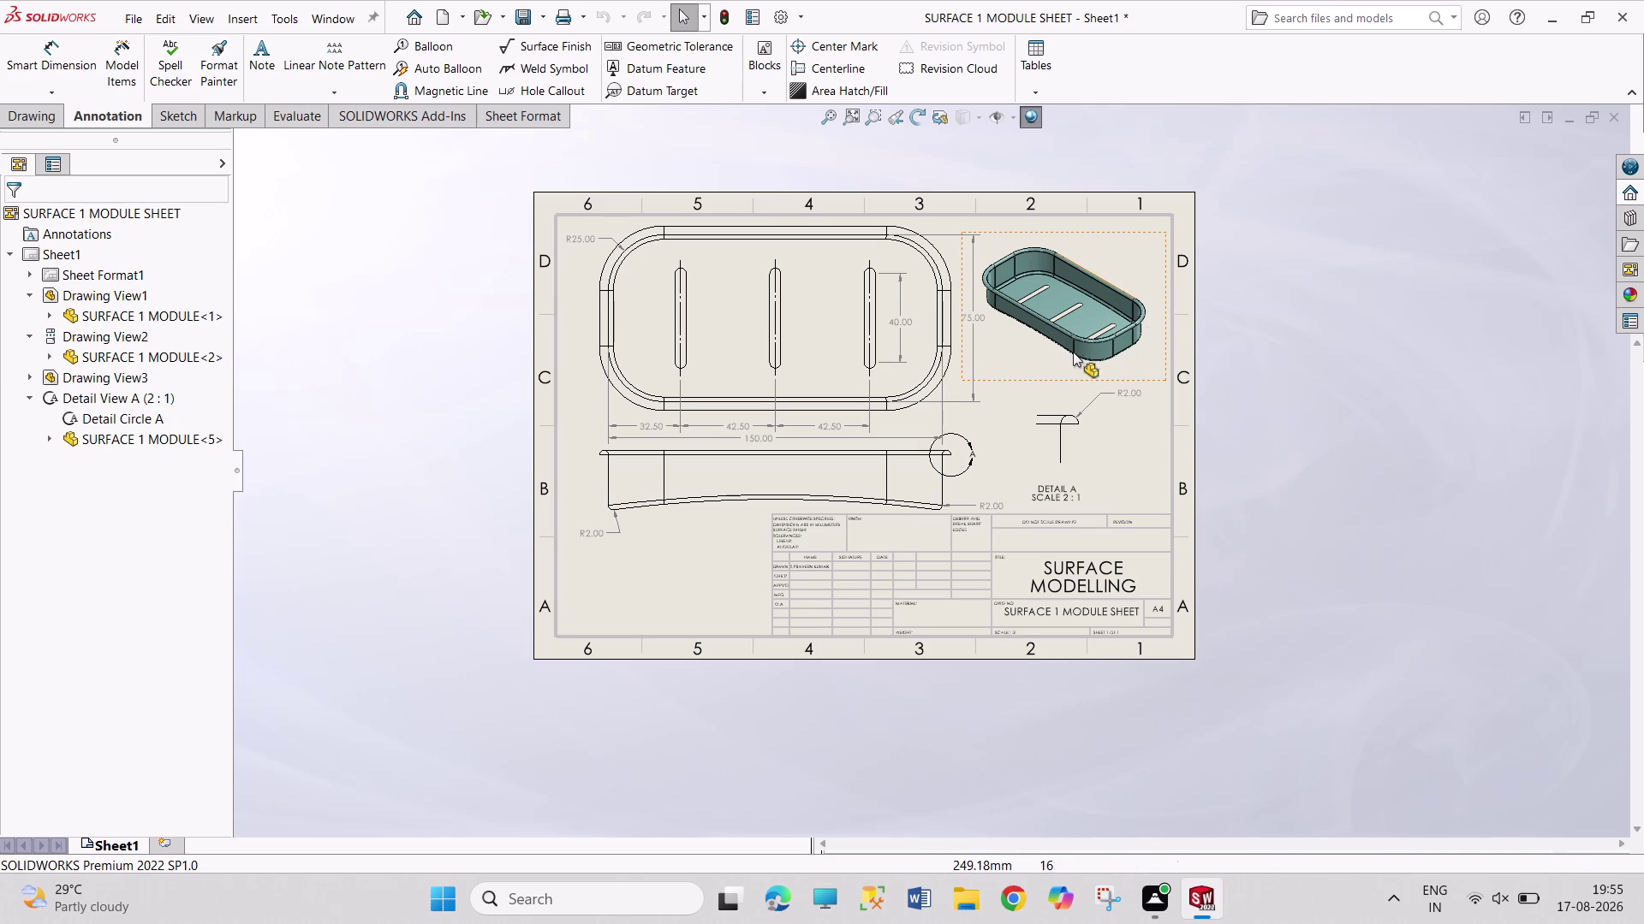
Clear the isometric view selection by box-selecting empty space beside the sheet.
drag(1220, 173, 1238, 309)
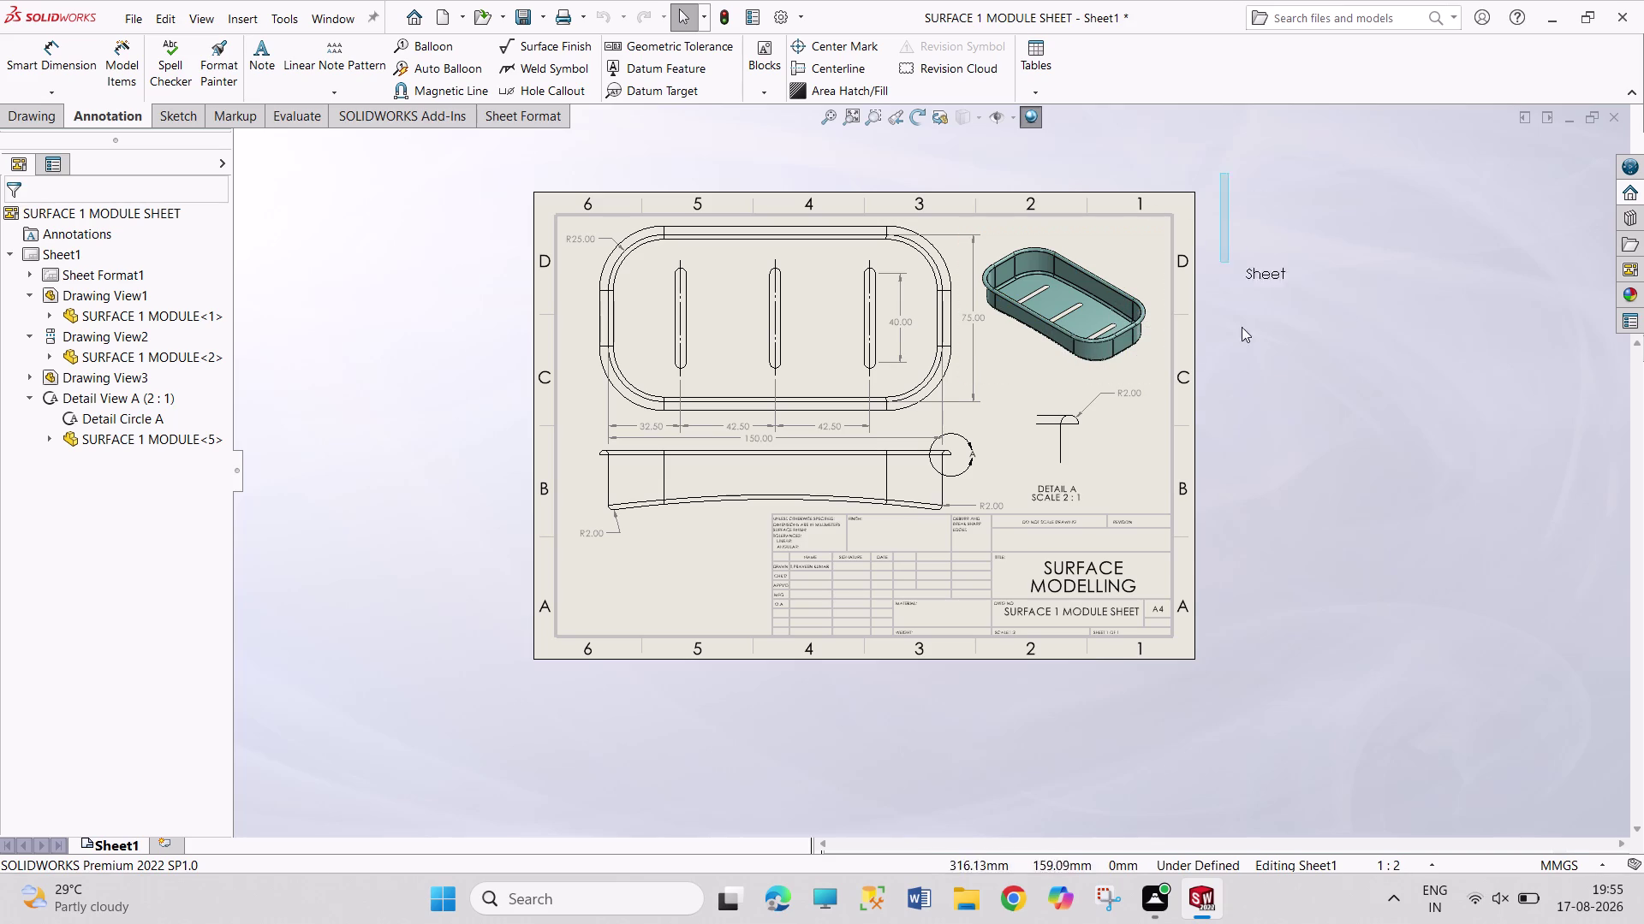
drag(1238, 309, 1309, 681)
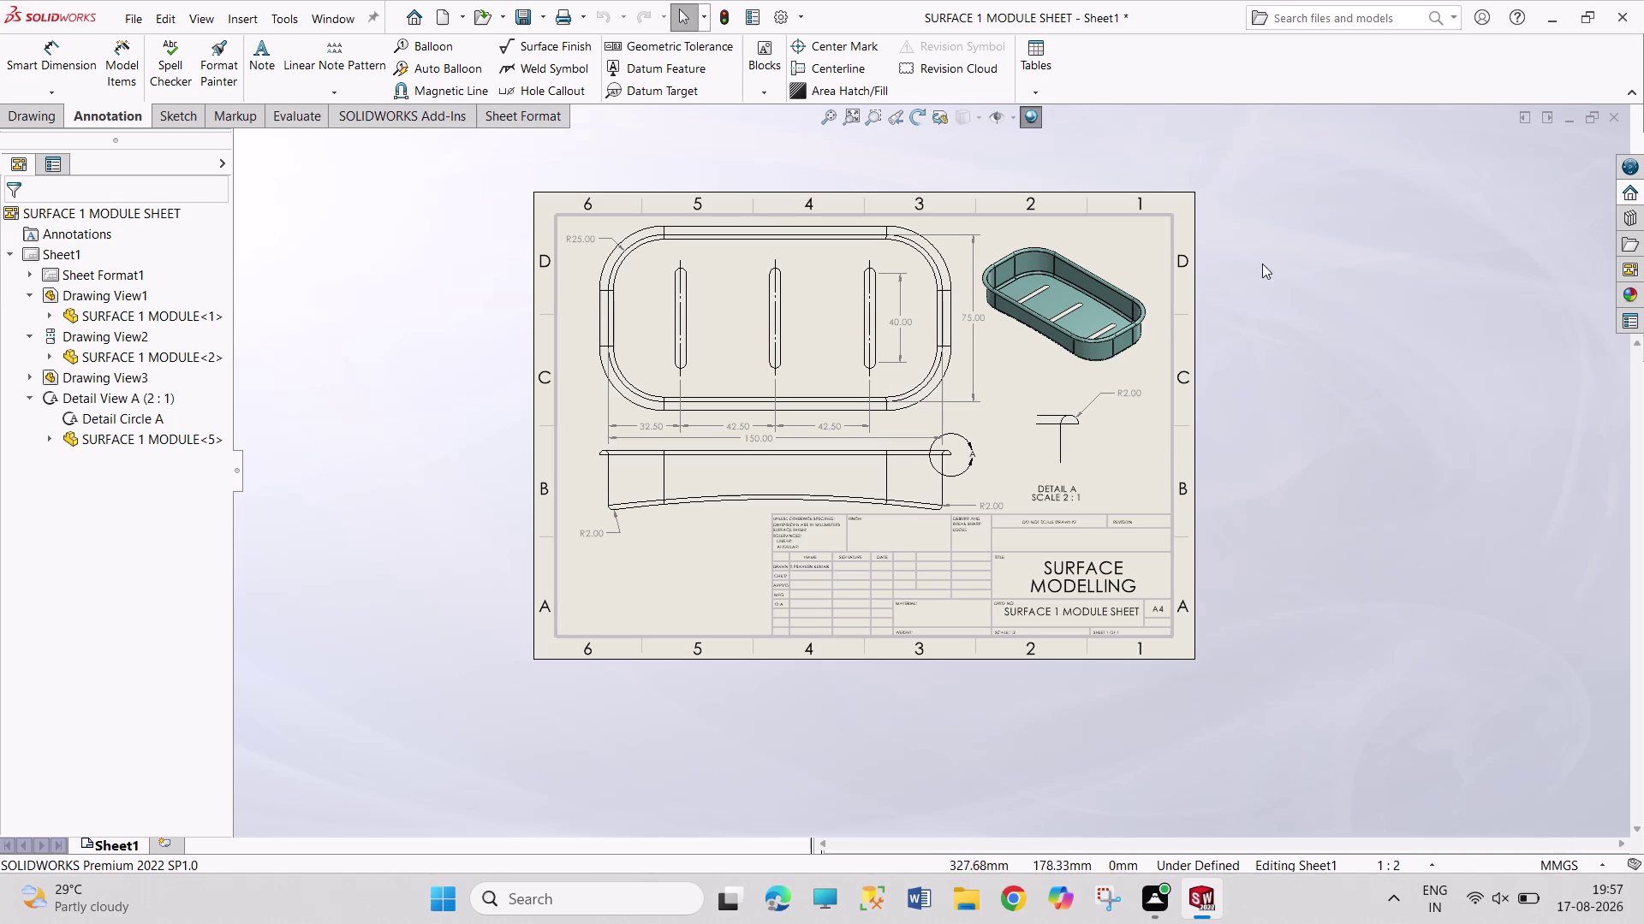
drag(1229, 148, 1253, 533)
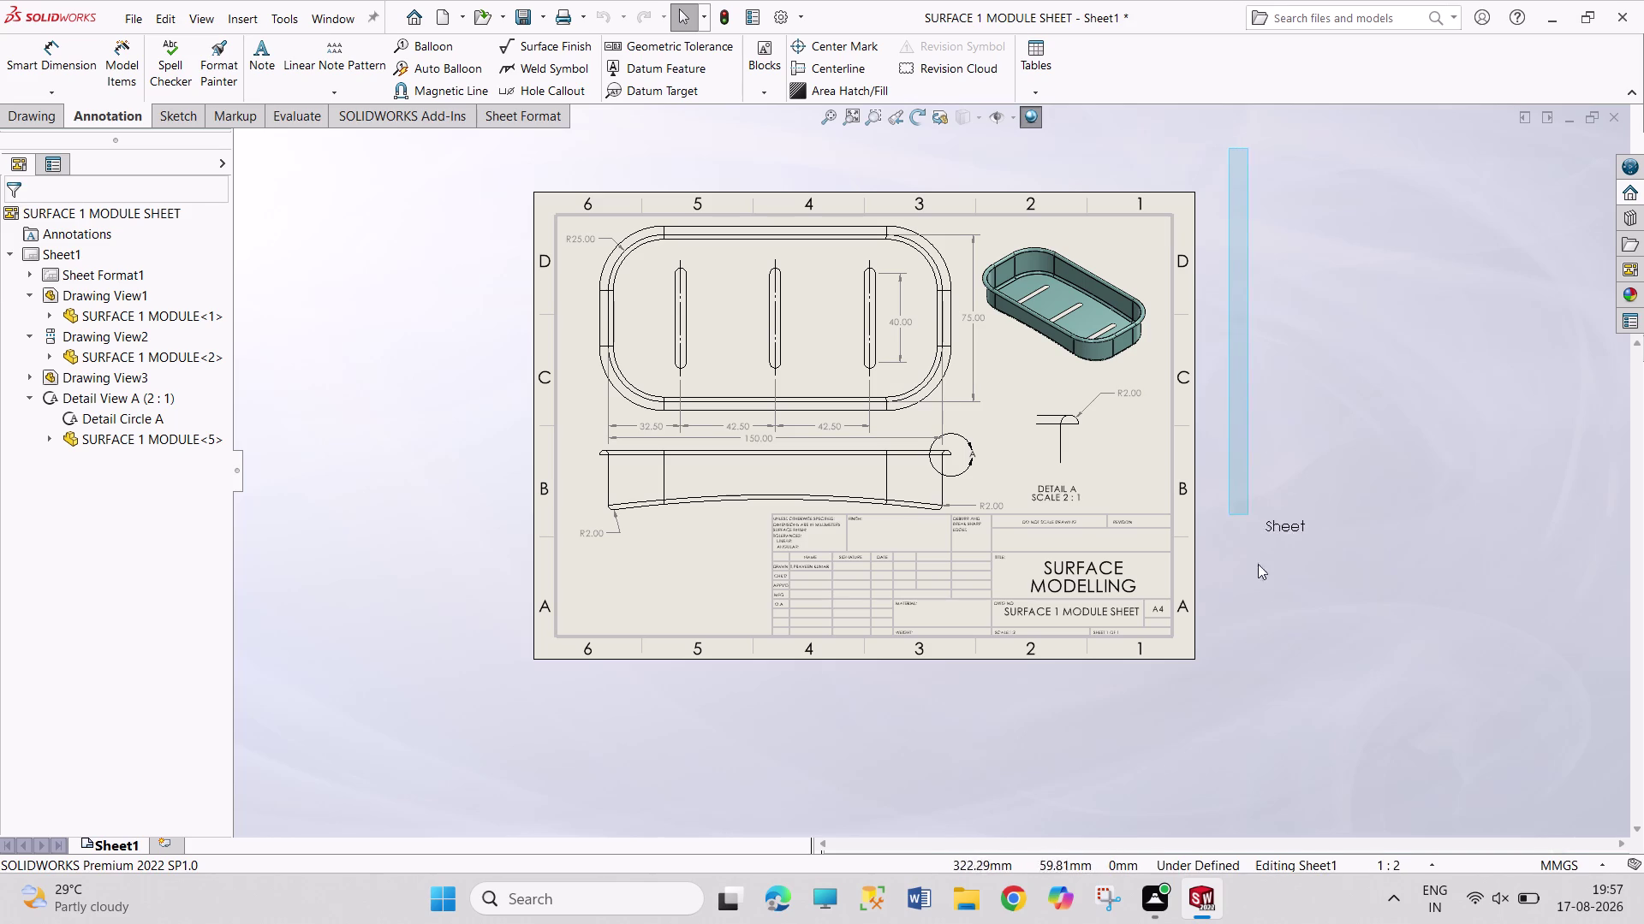
drag(1253, 533, 1407, 703)
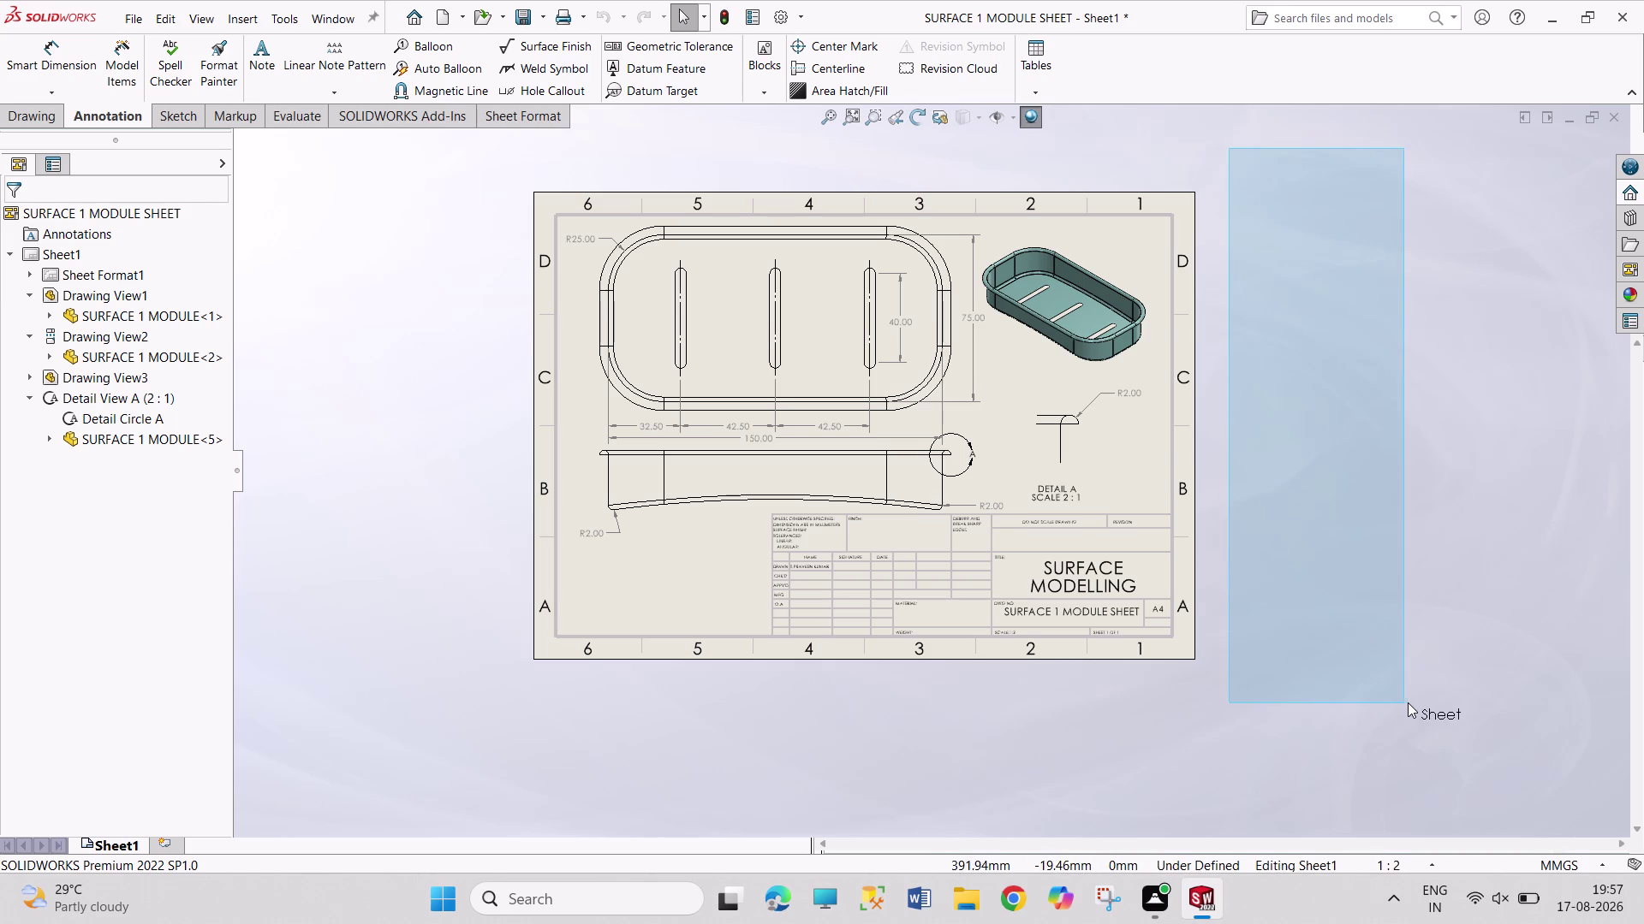
drag(1407, 703, 1408, 703)
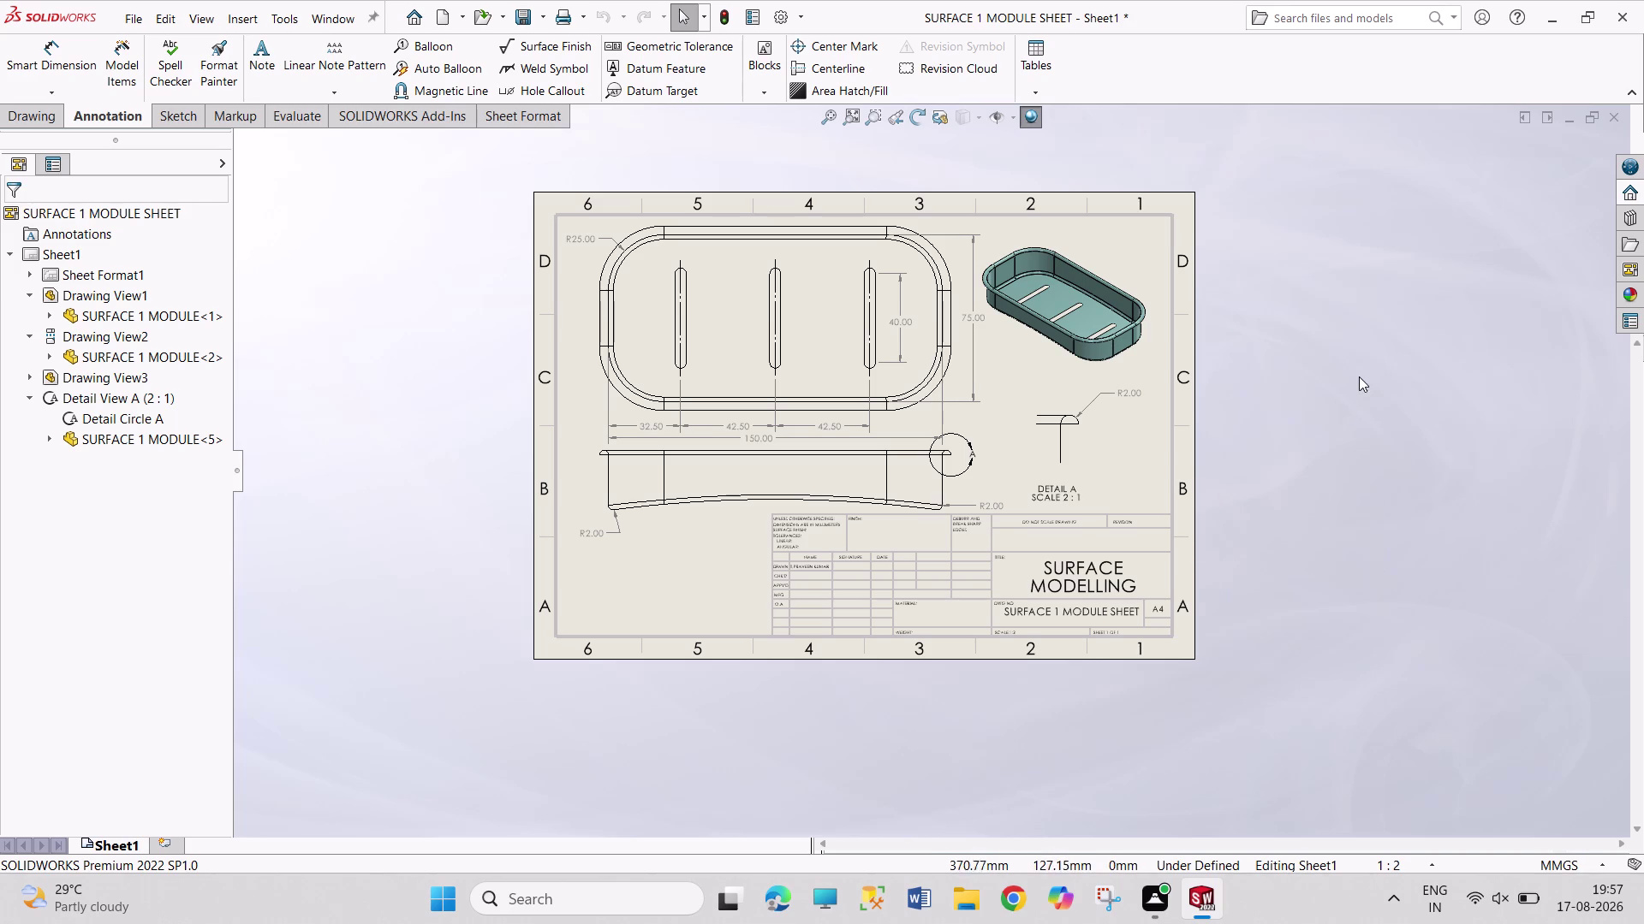
drag(1340, 334, 1487, 456)
drag(1228, 238, 1339, 546)
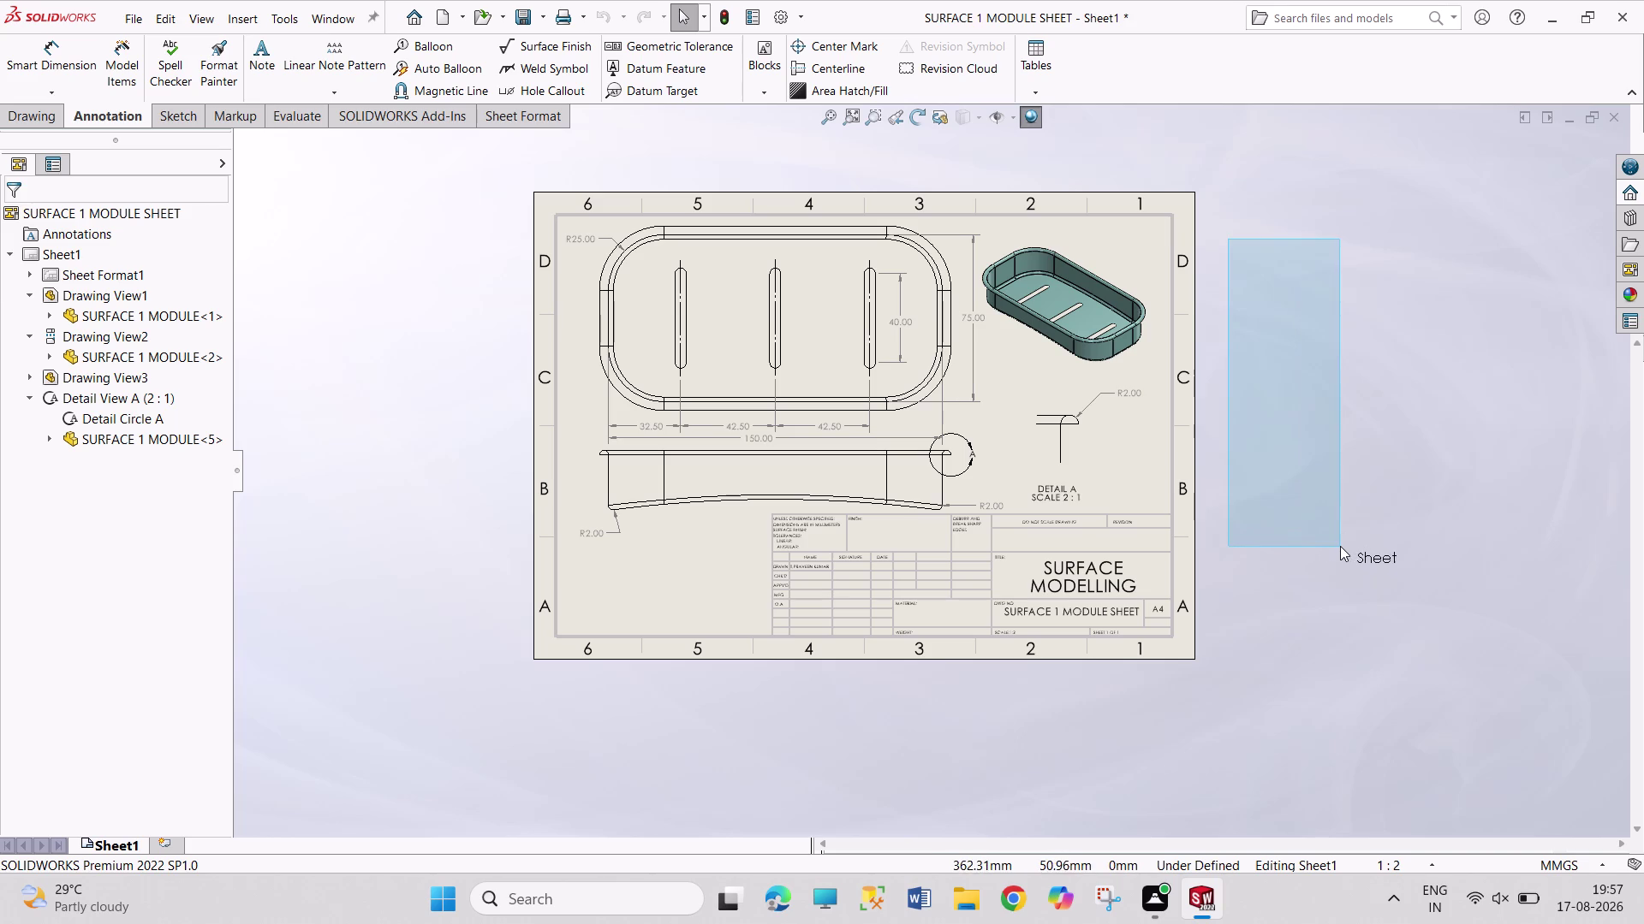
drag(1340, 546, 1332, 510)
drag(1206, 236, 1244, 467)
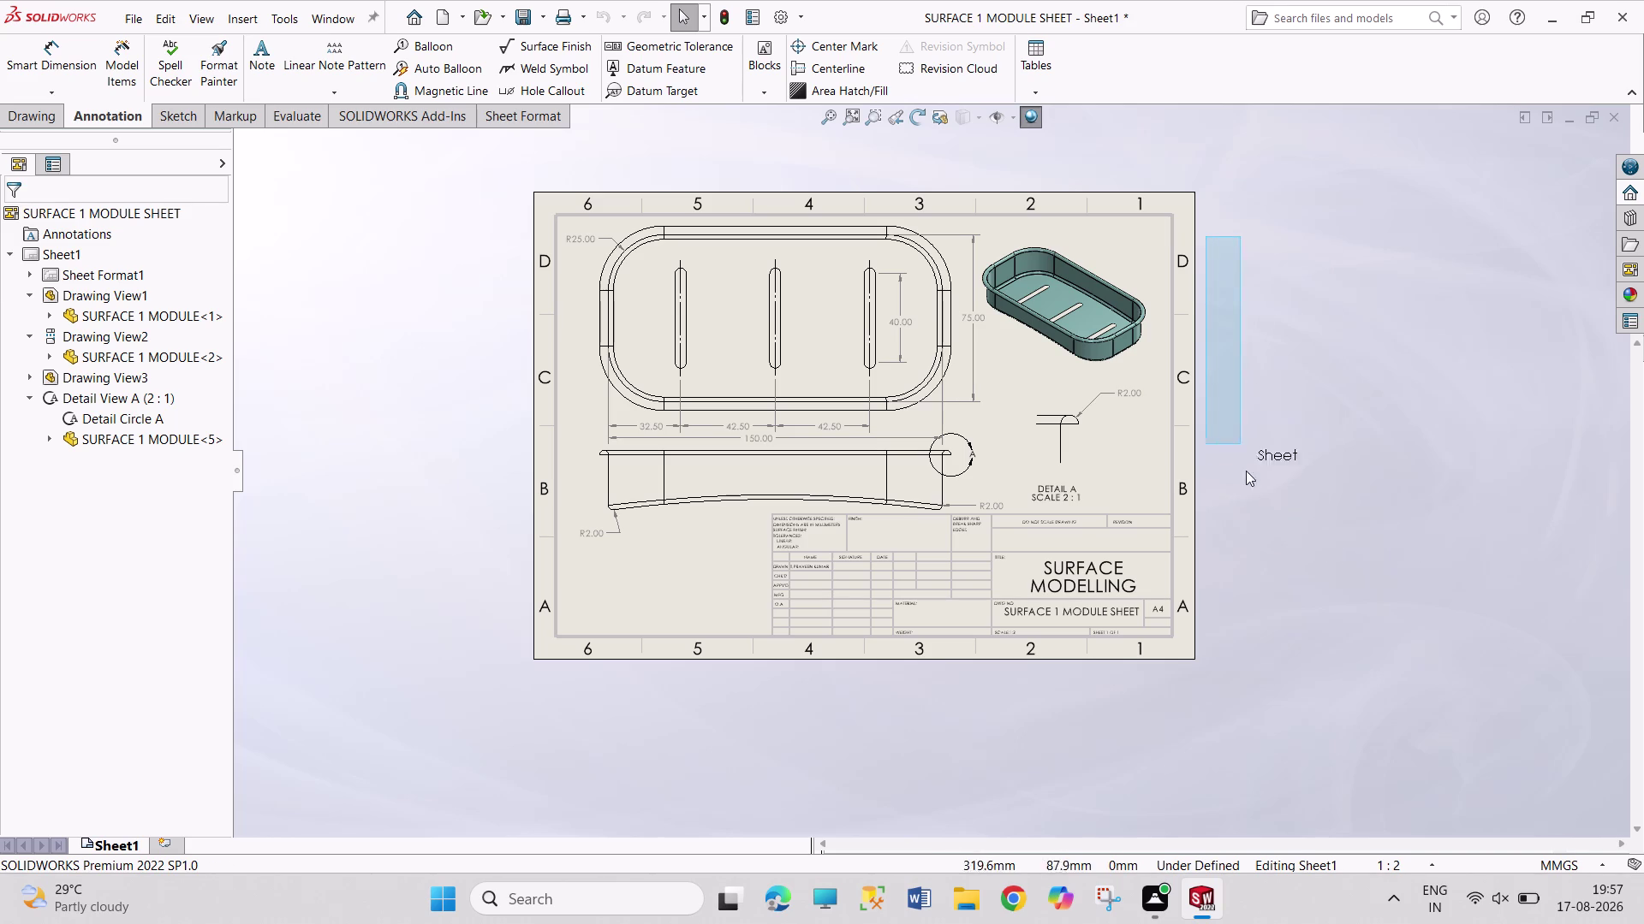
drag(1245, 467, 1268, 642)
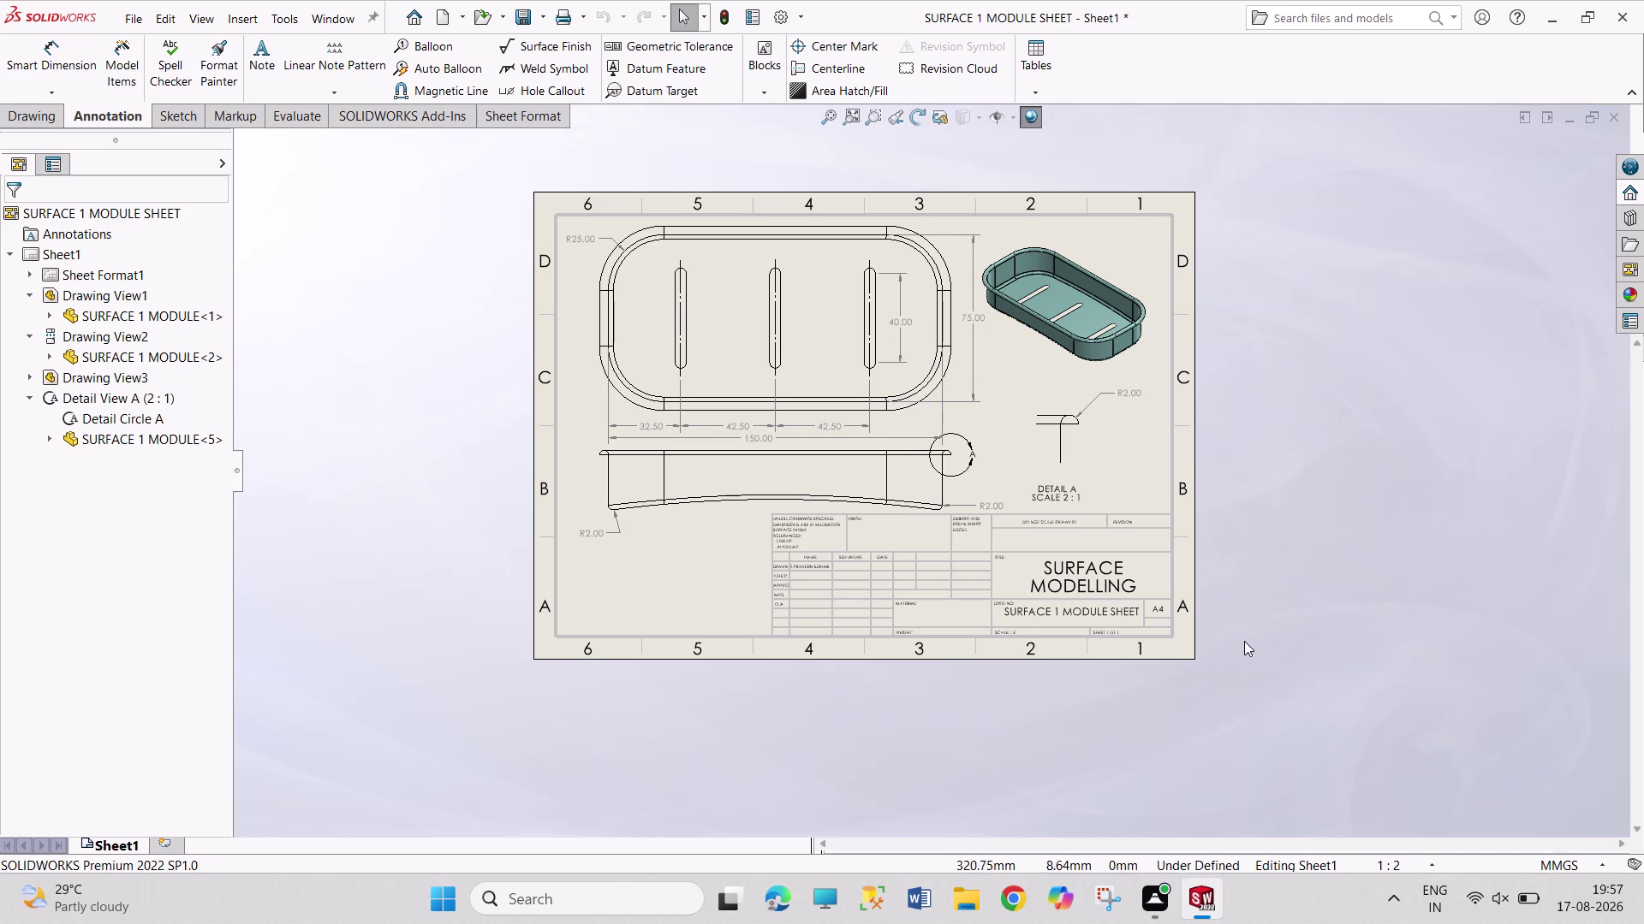
drag(1231, 642, 1432, 245)
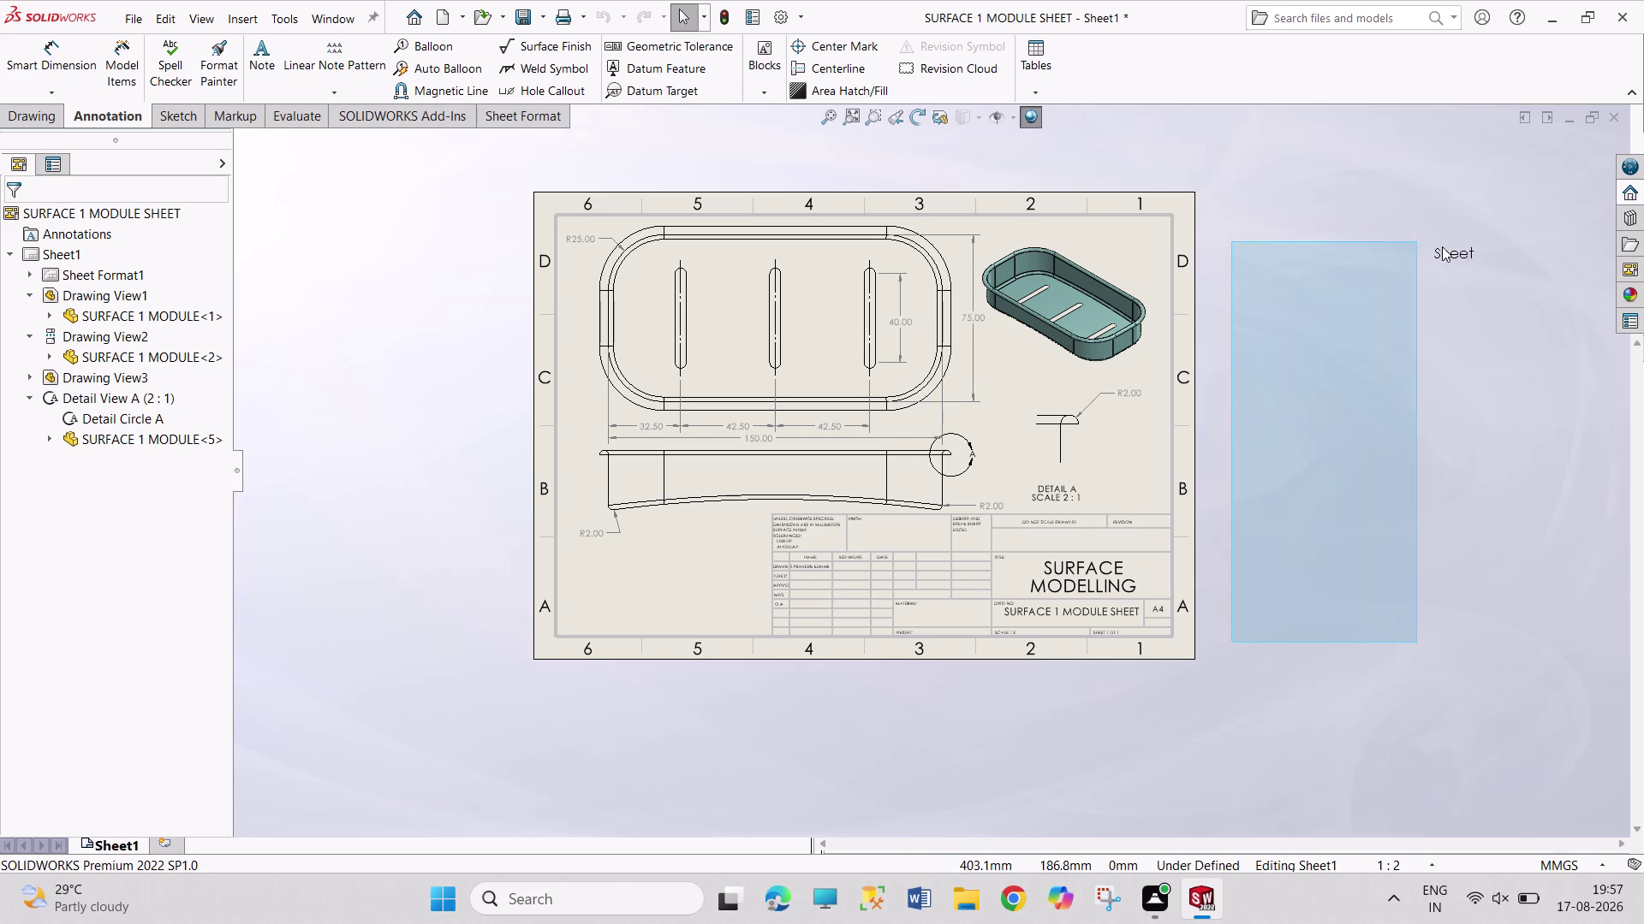
drag(1432, 245, 1467, 228)
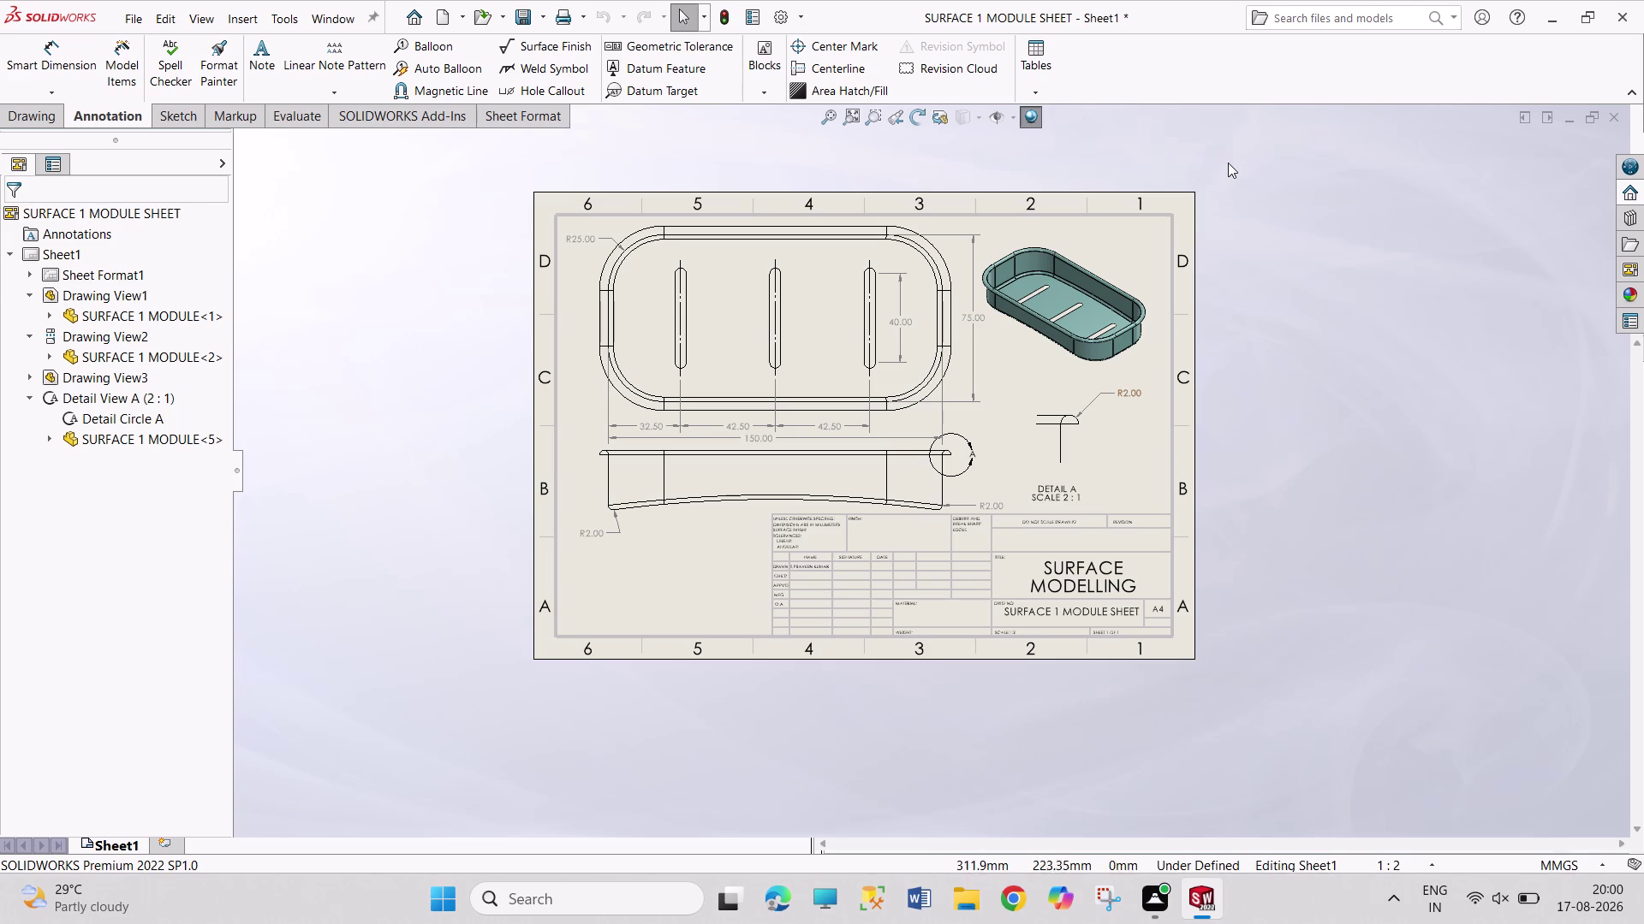
Drag more selection boxes in the empty area beside the sheet to deselect items.
drag(1233, 156, 1329, 669)
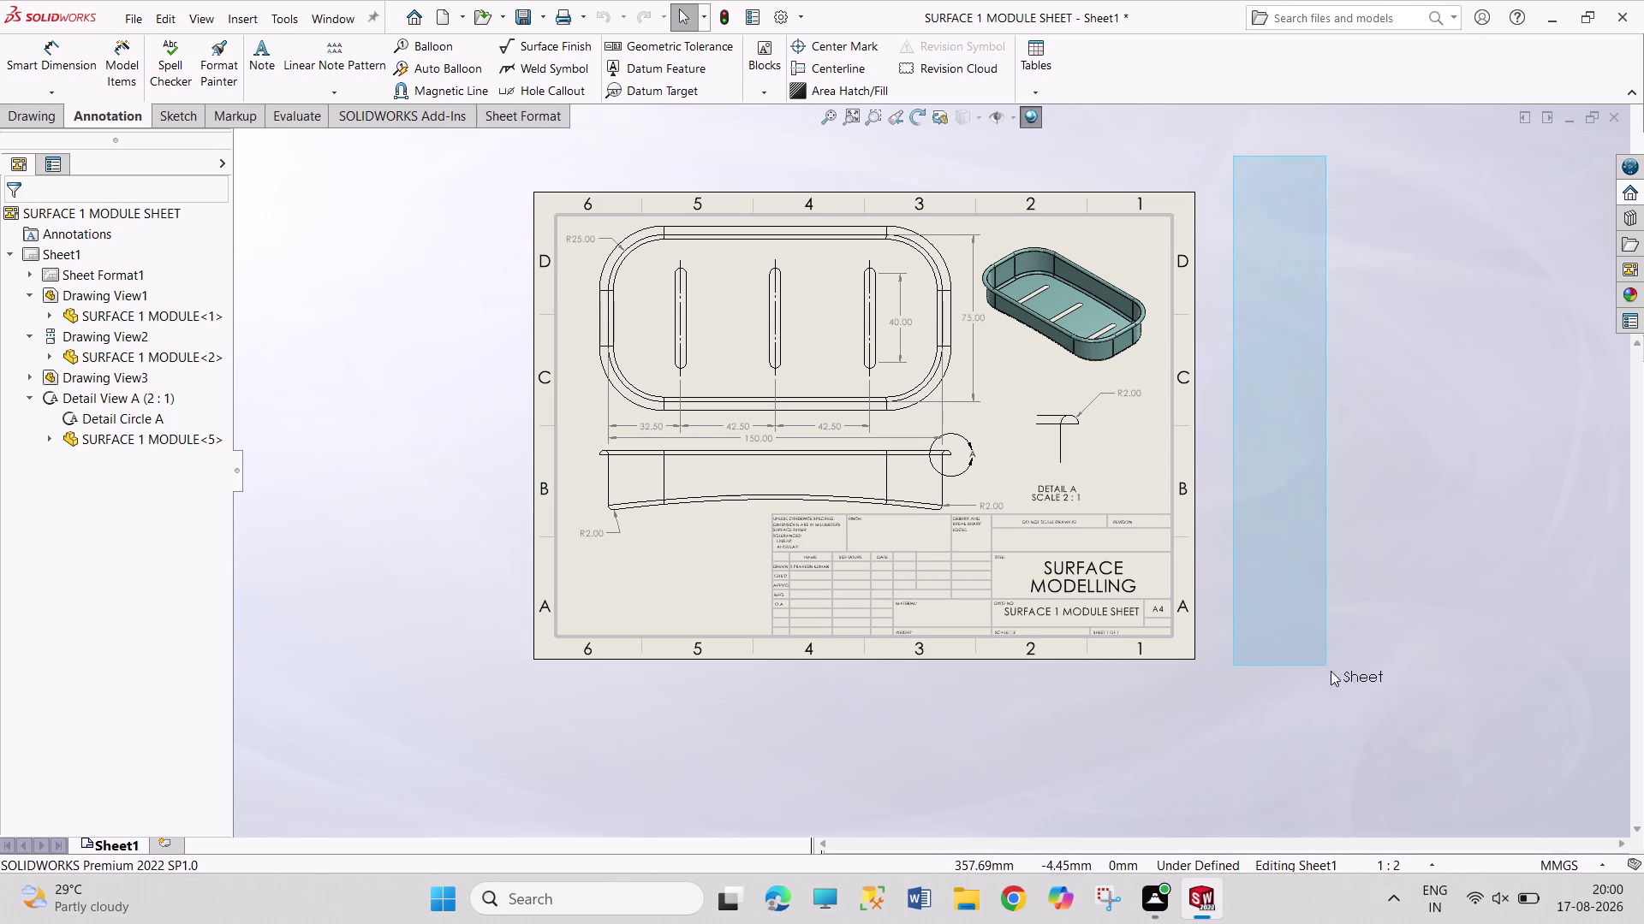
drag(1330, 669, 1359, 689)
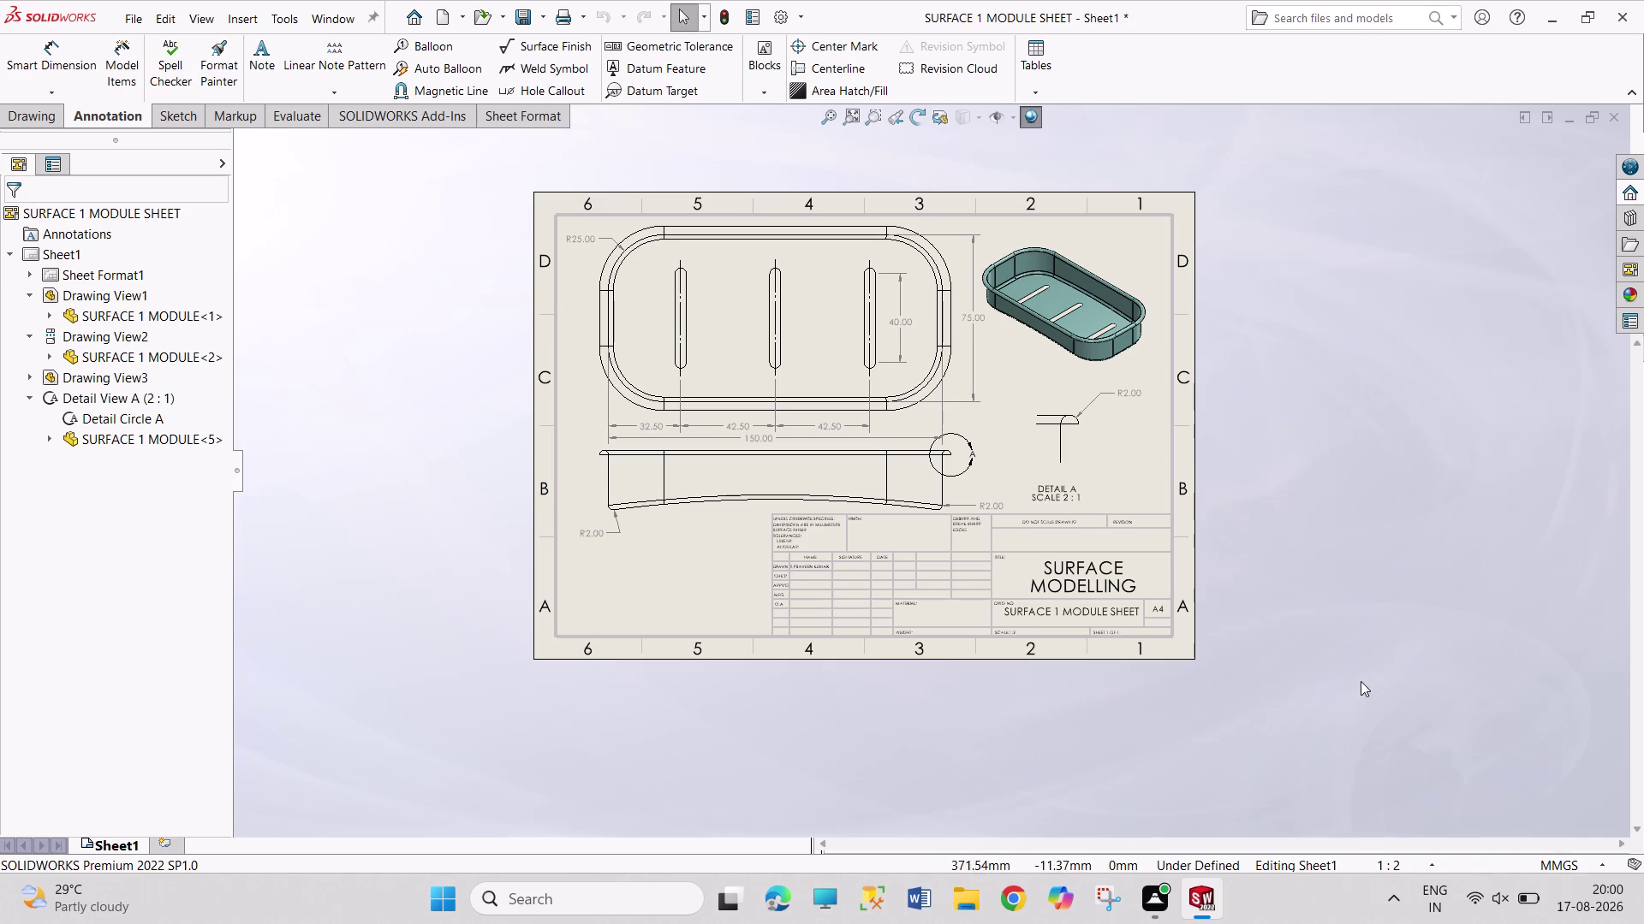
drag(1218, 146, 1258, 531)
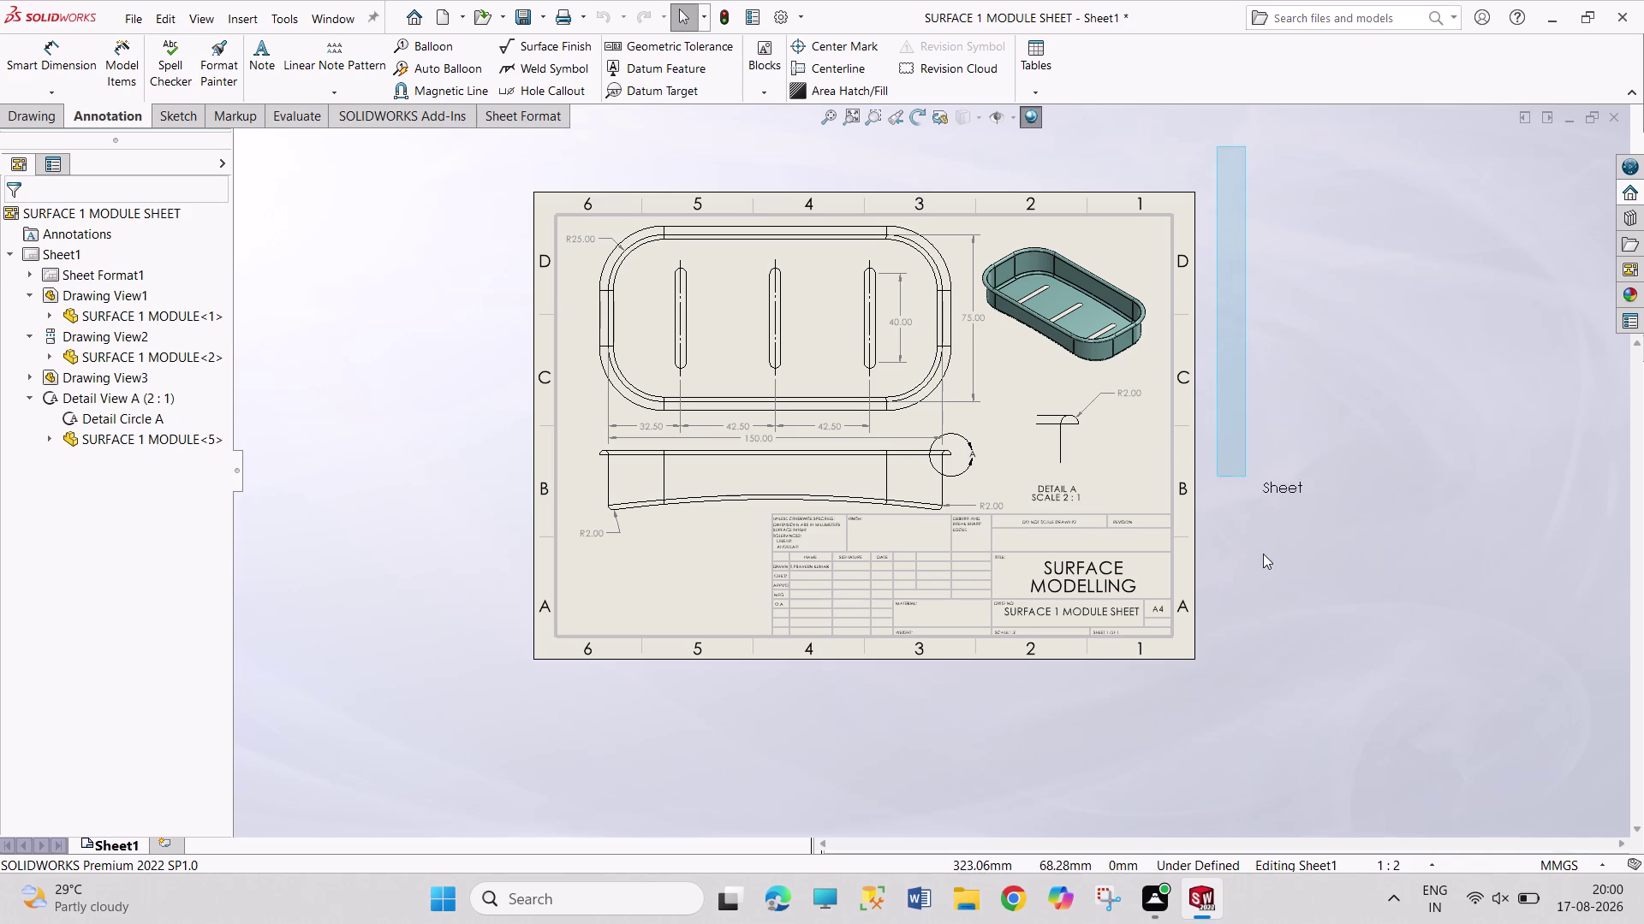
drag(1257, 531, 1335, 691)
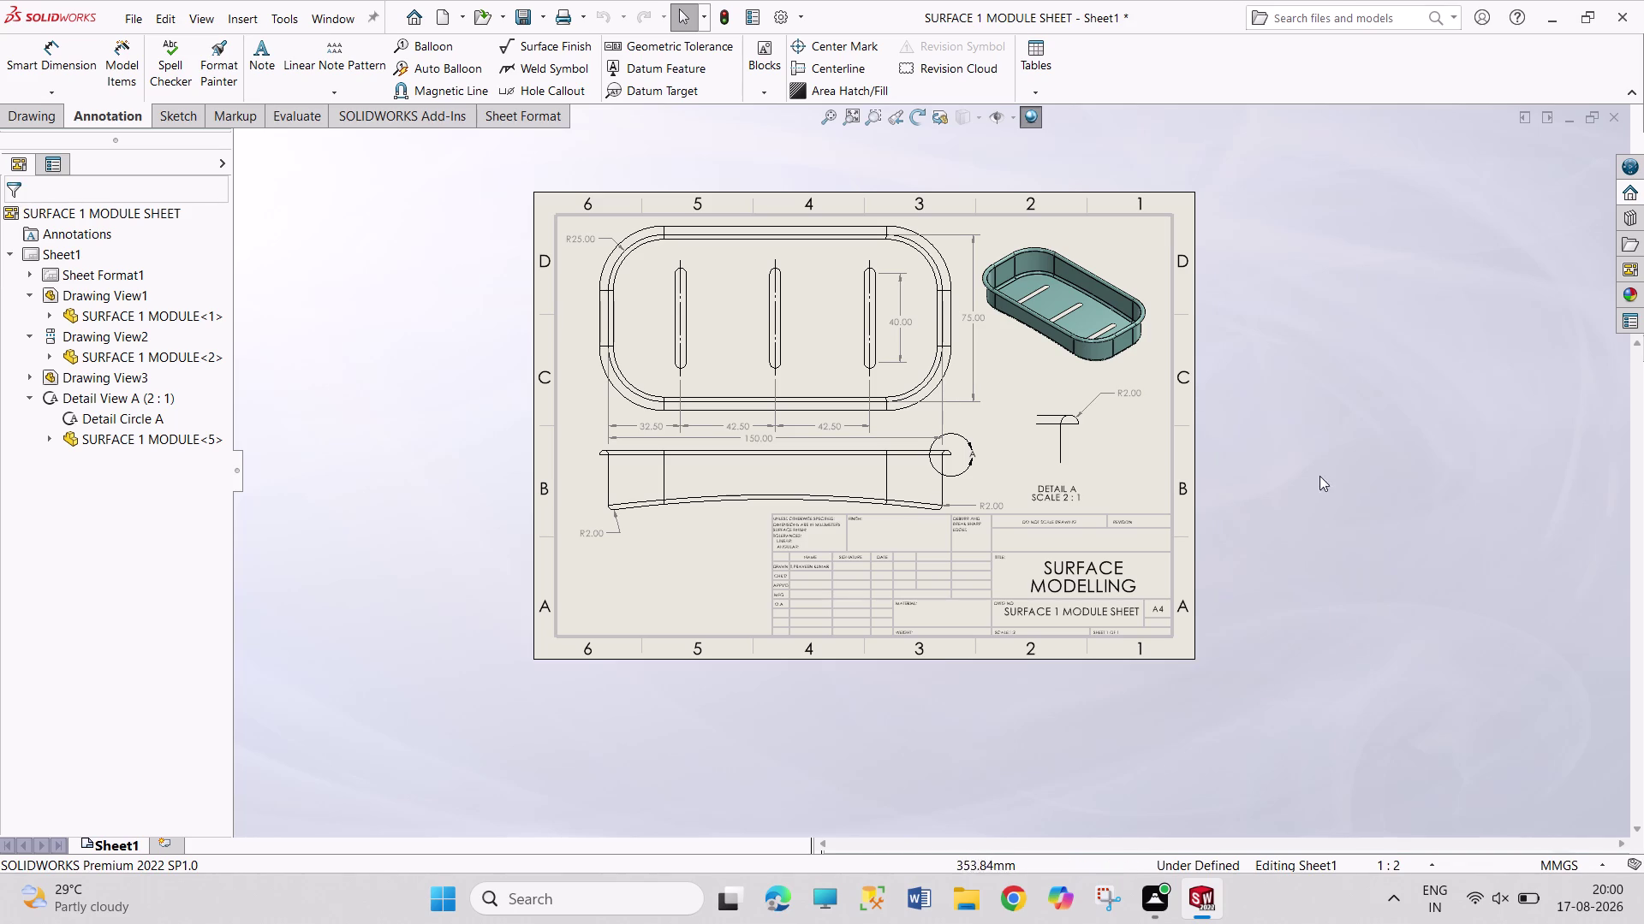
drag(1226, 221, 1374, 549)
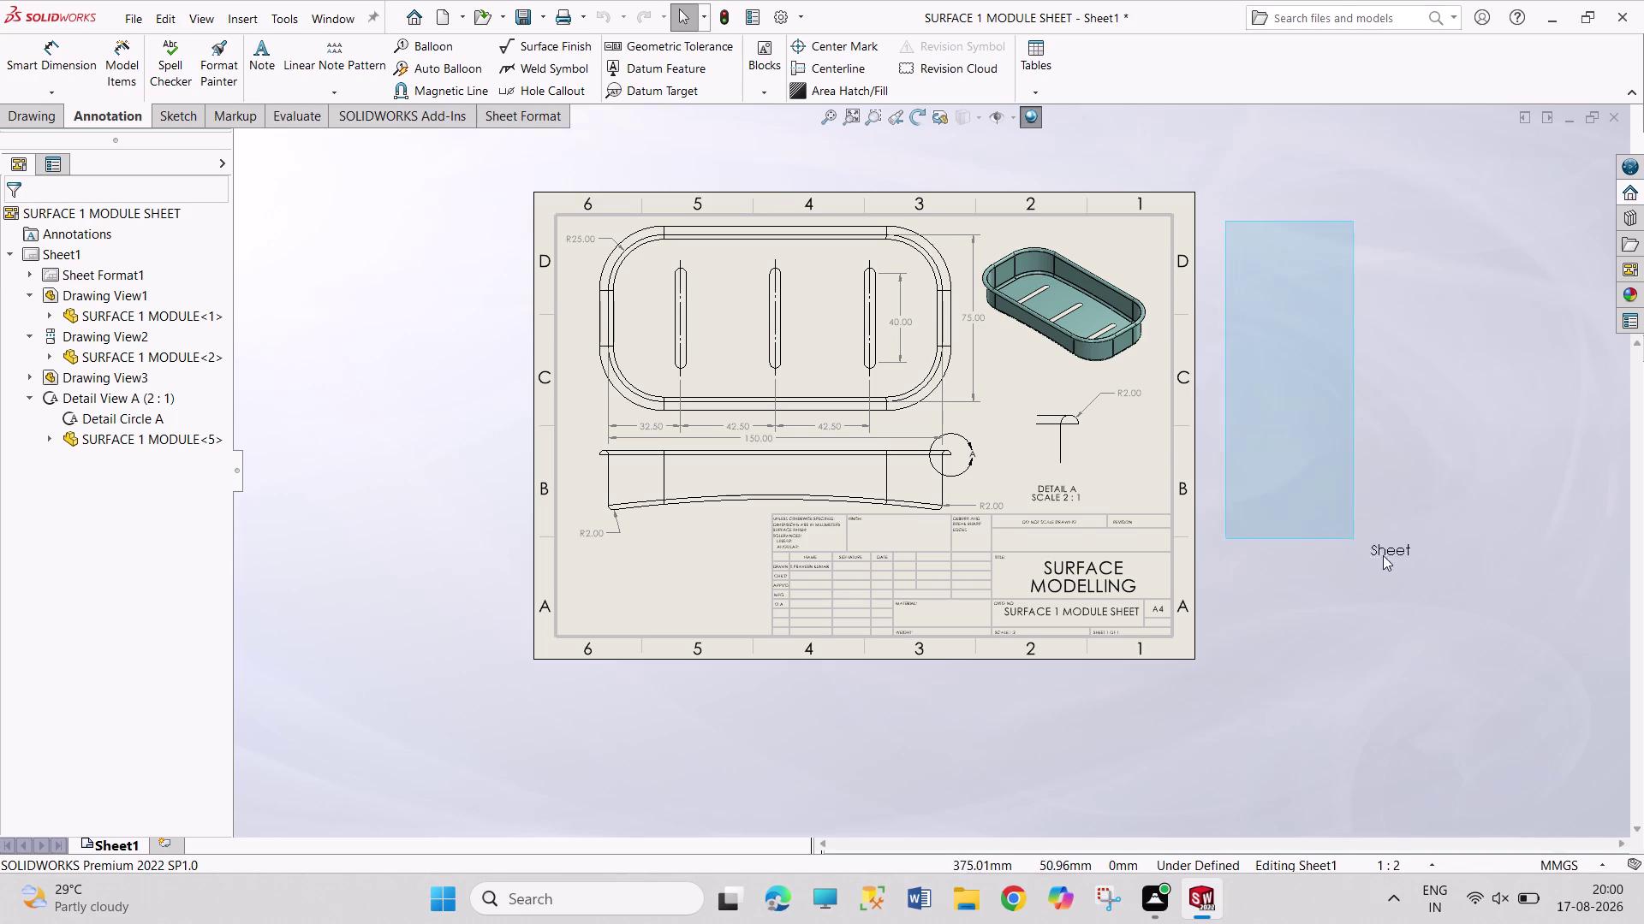
drag(1374, 549, 1390, 560)
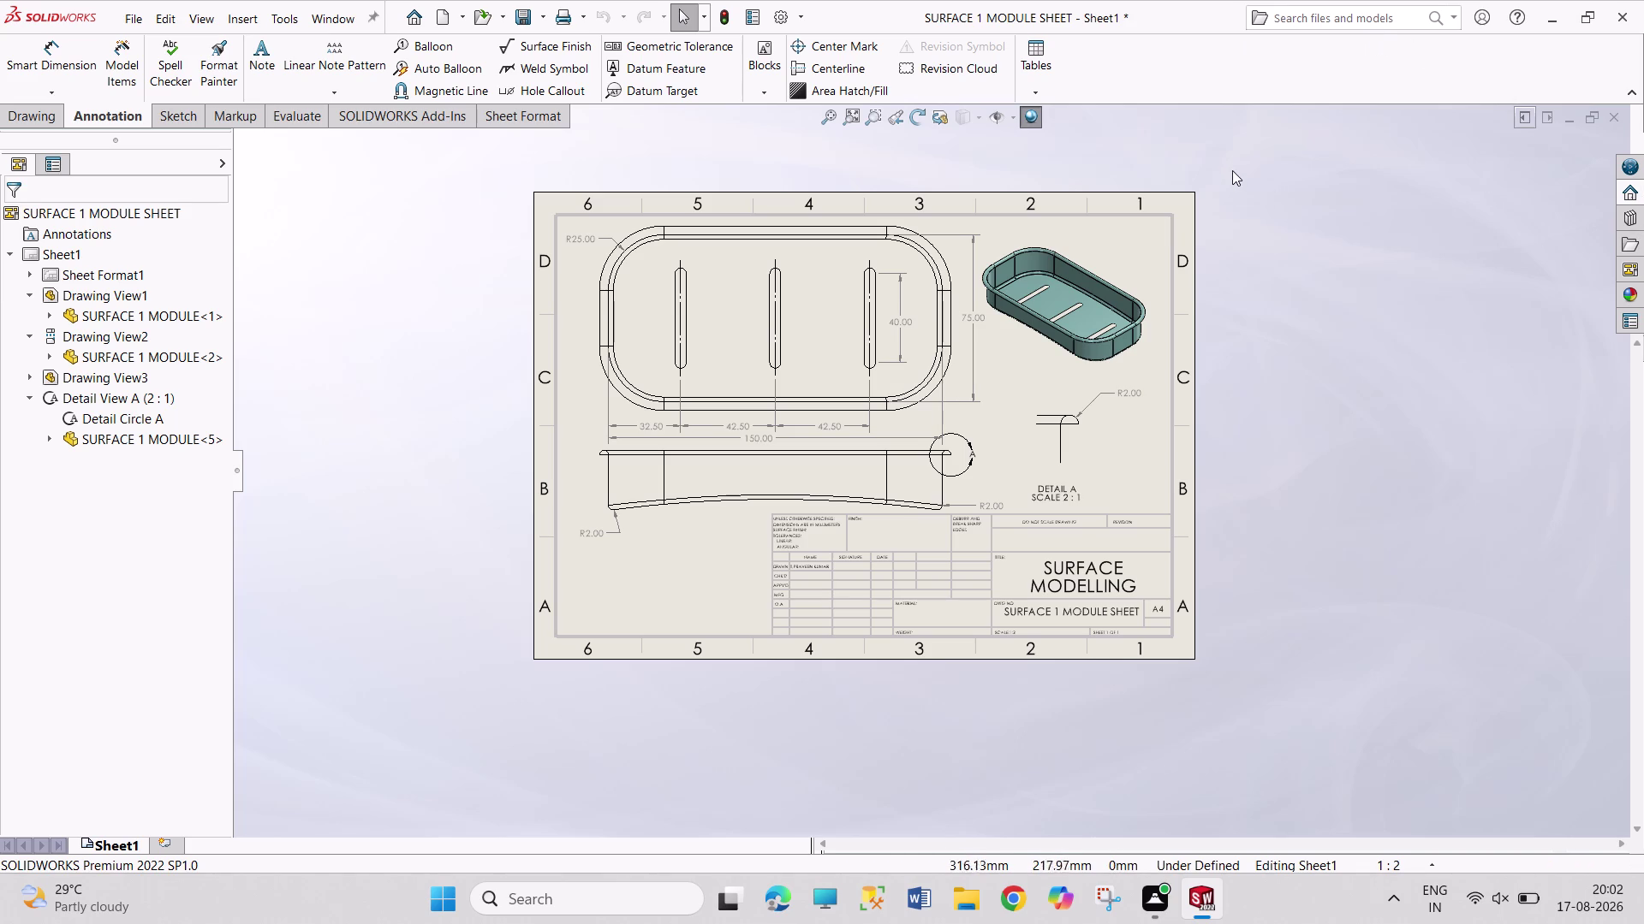
Sweep repeated selection boxes right of the sheet so nothing stays selected.
drag(1229, 185, 1333, 629)
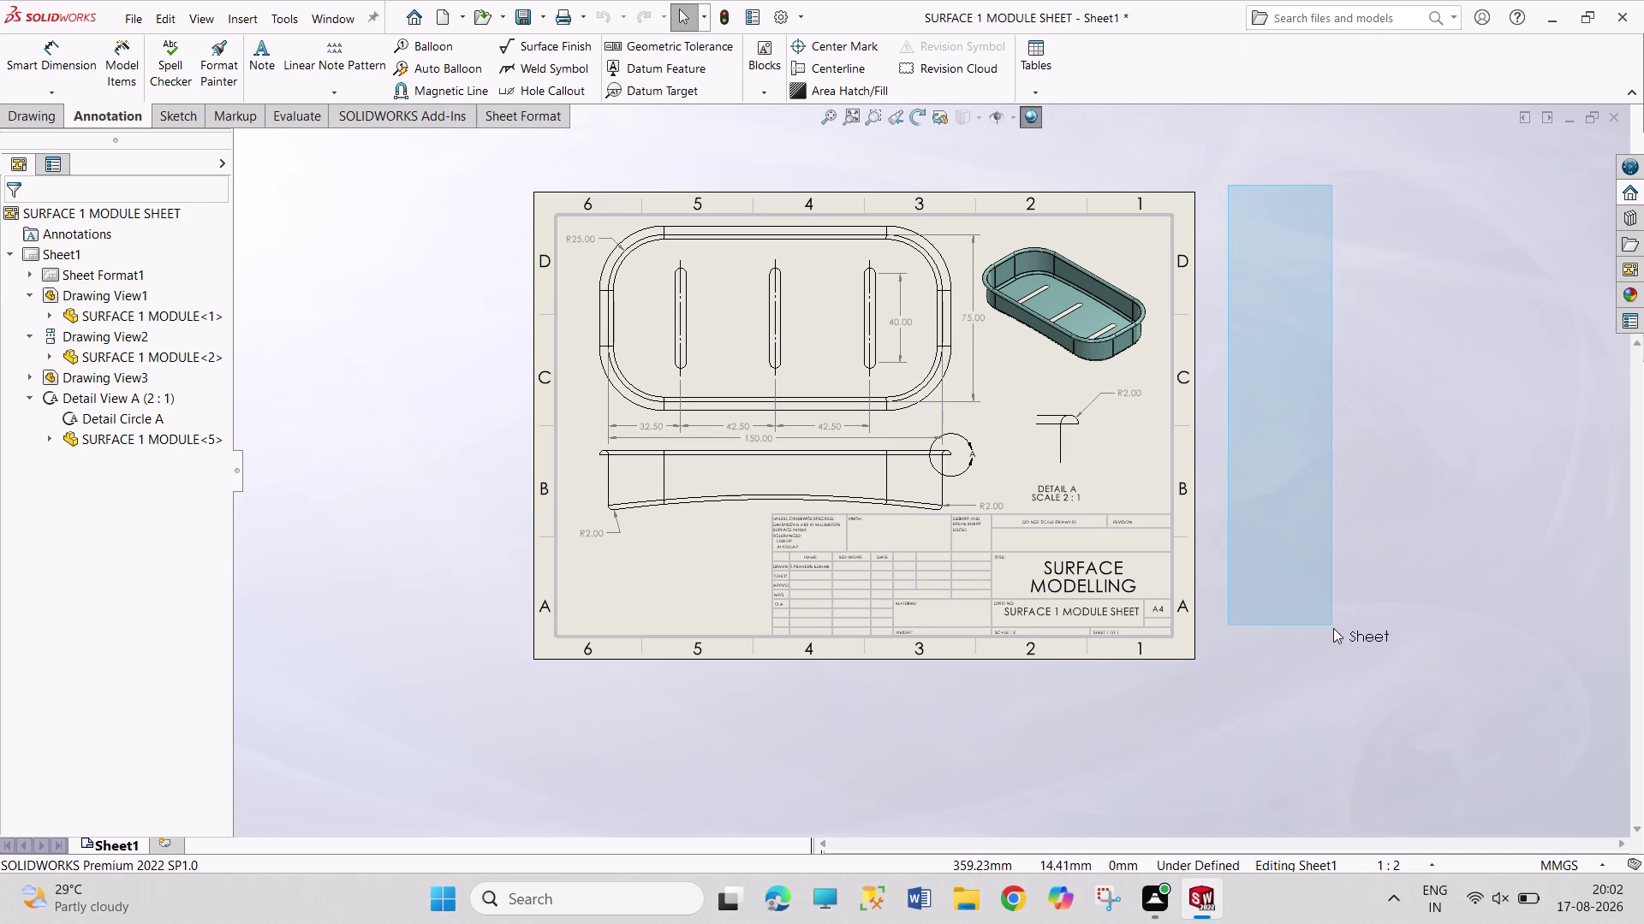
drag(1333, 629, 1335, 650)
drag(1294, 252, 1295, 258)
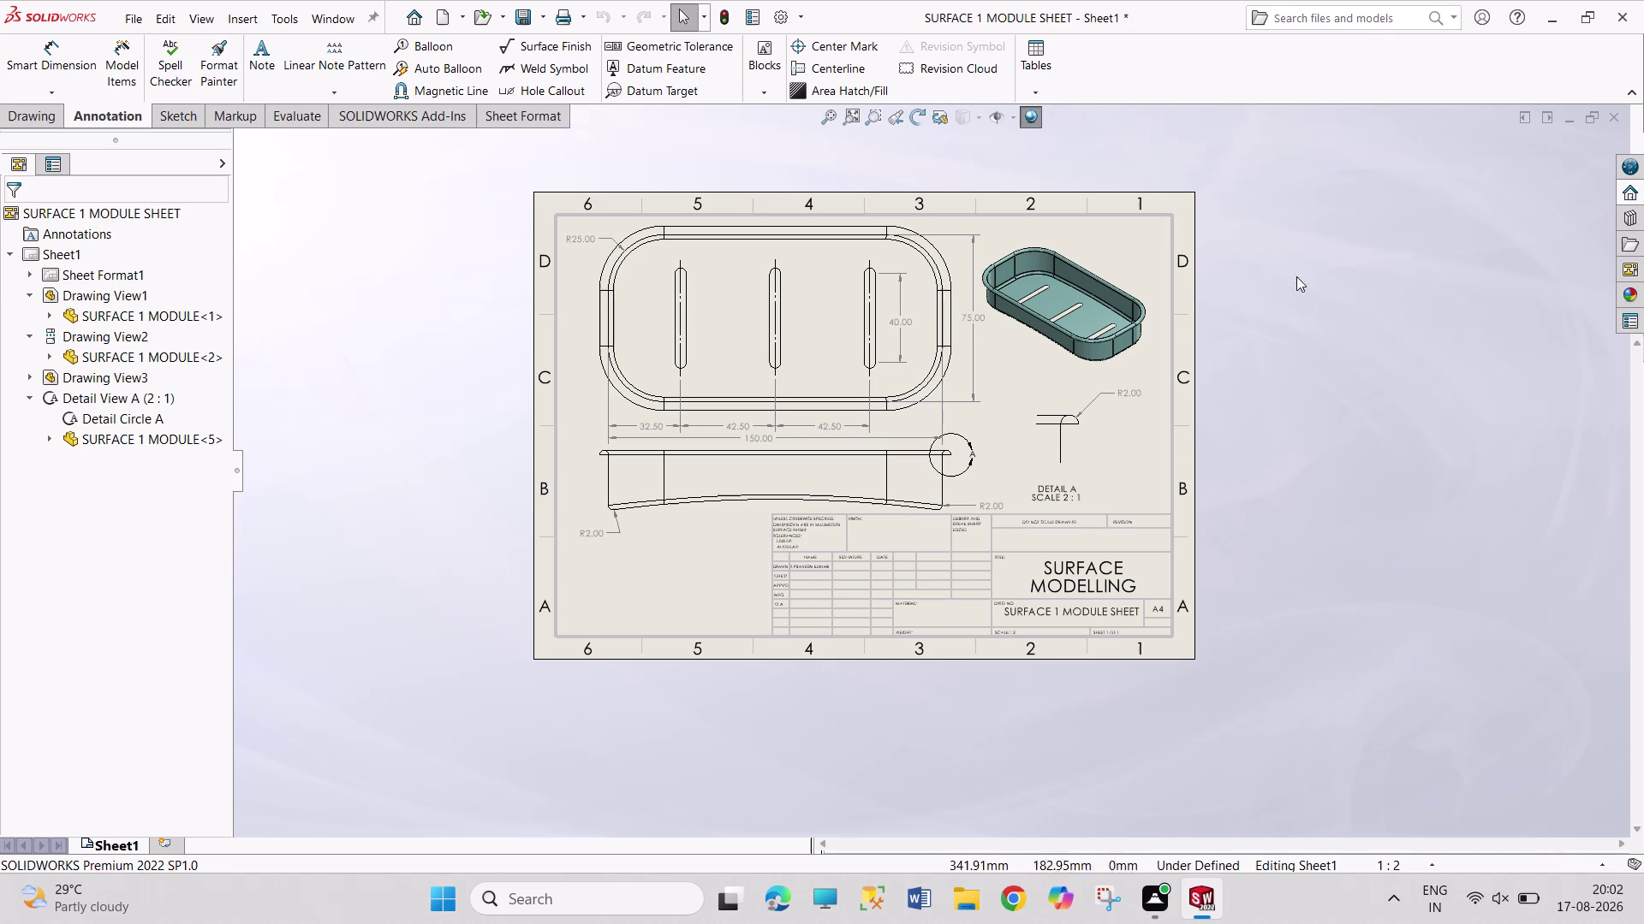
drag(1295, 257, 1371, 642)
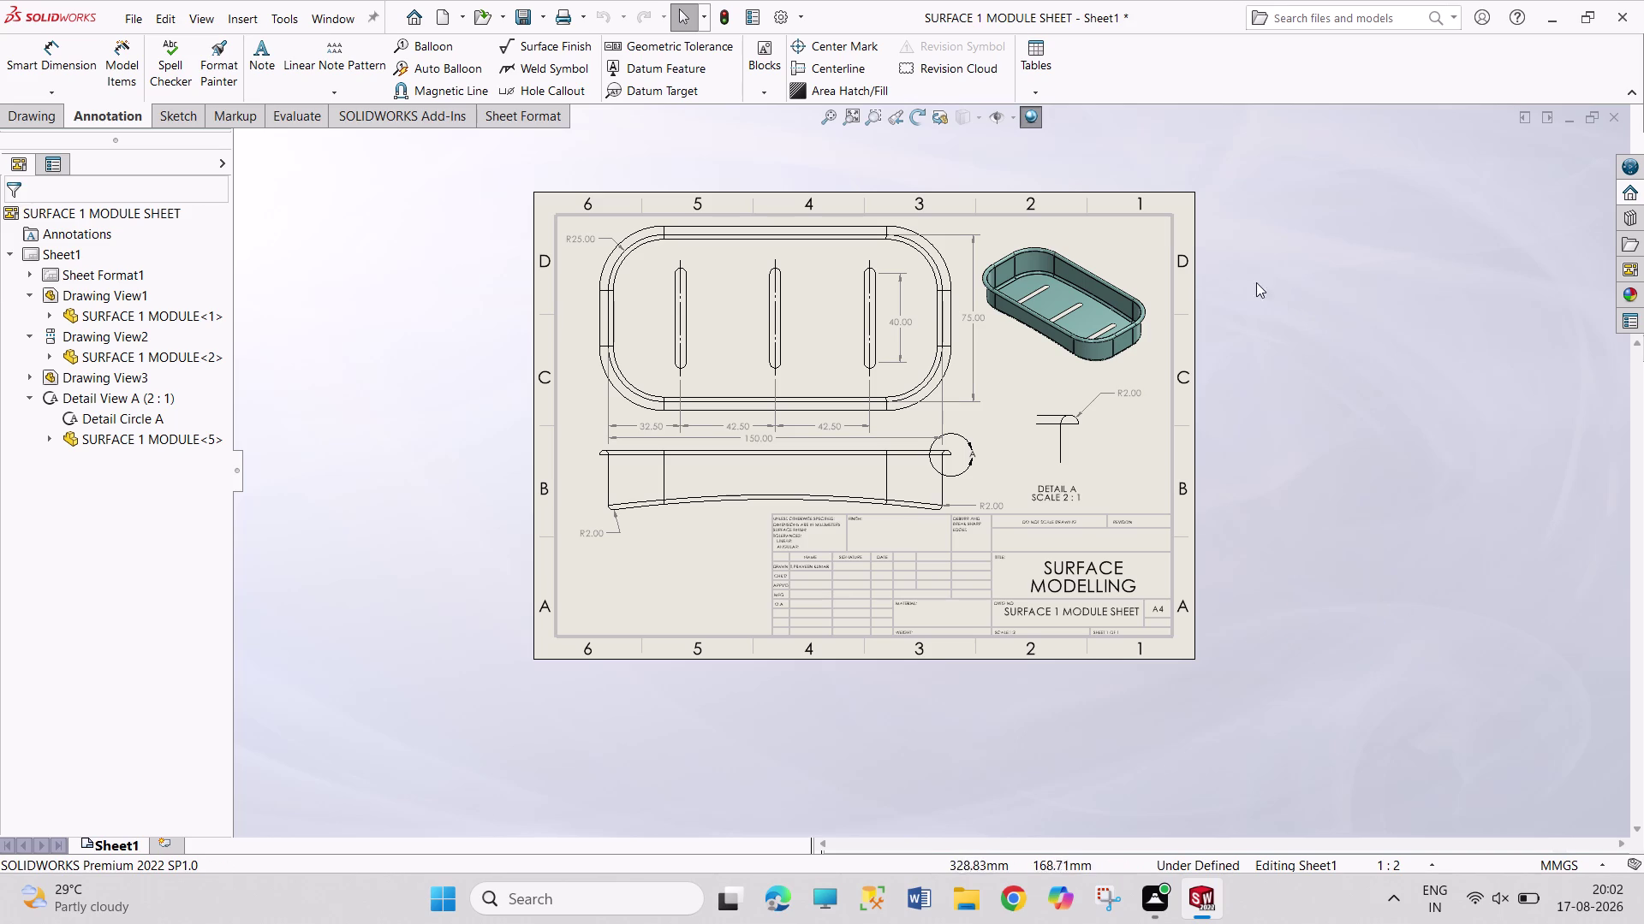
drag(1215, 212, 1362, 541)
drag(1294, 341, 1376, 483)
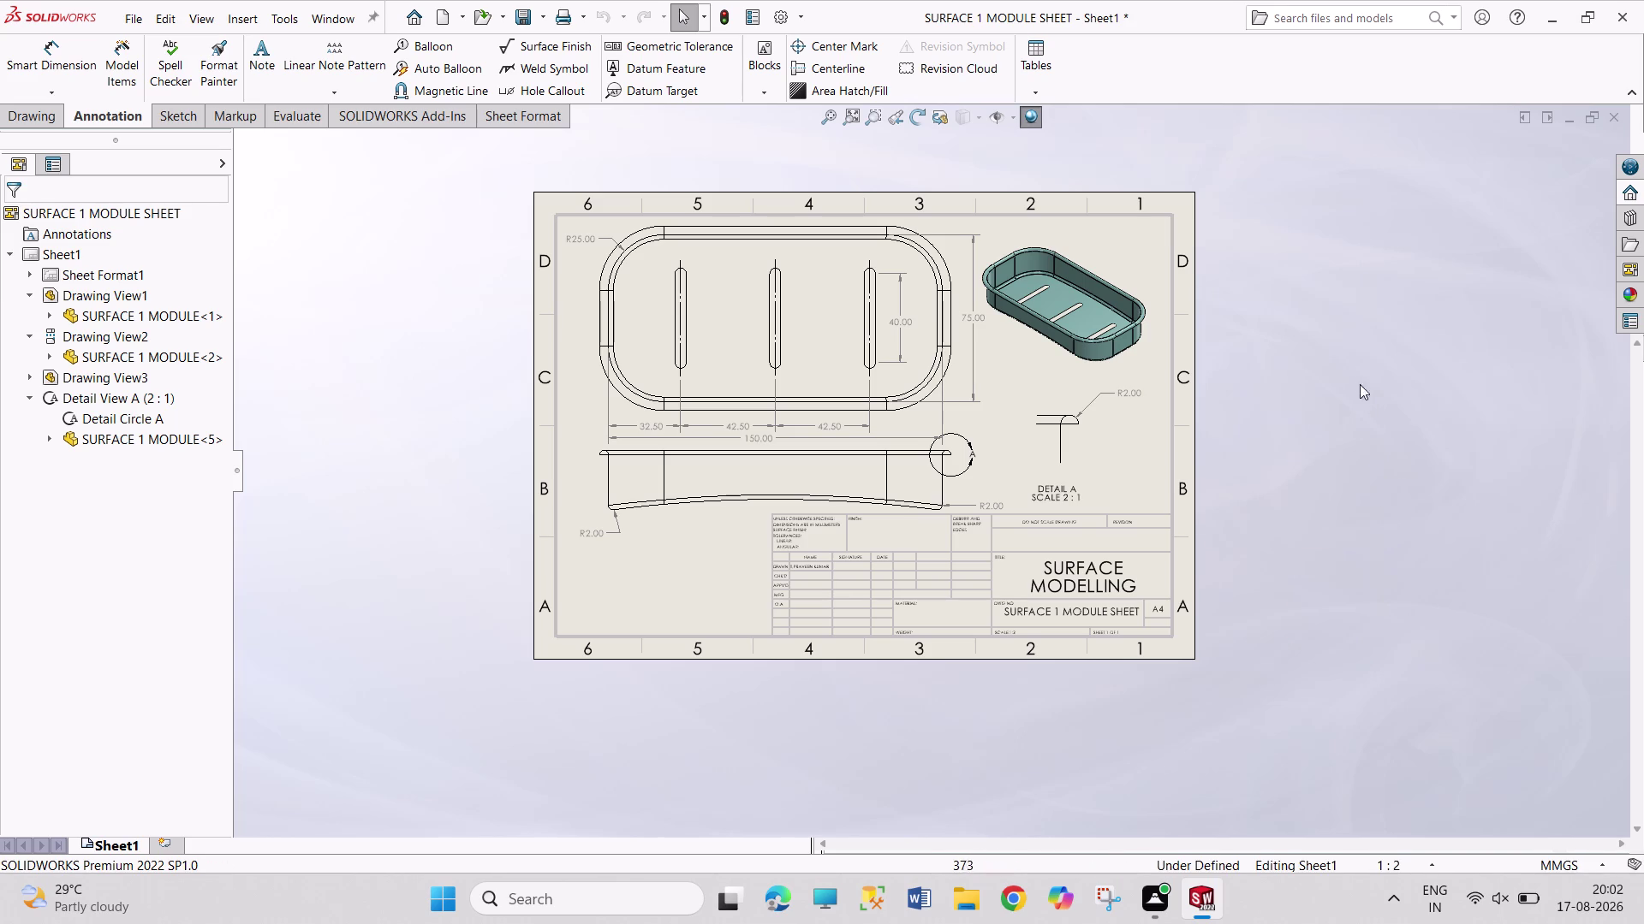
drag(1341, 230, 1358, 399)
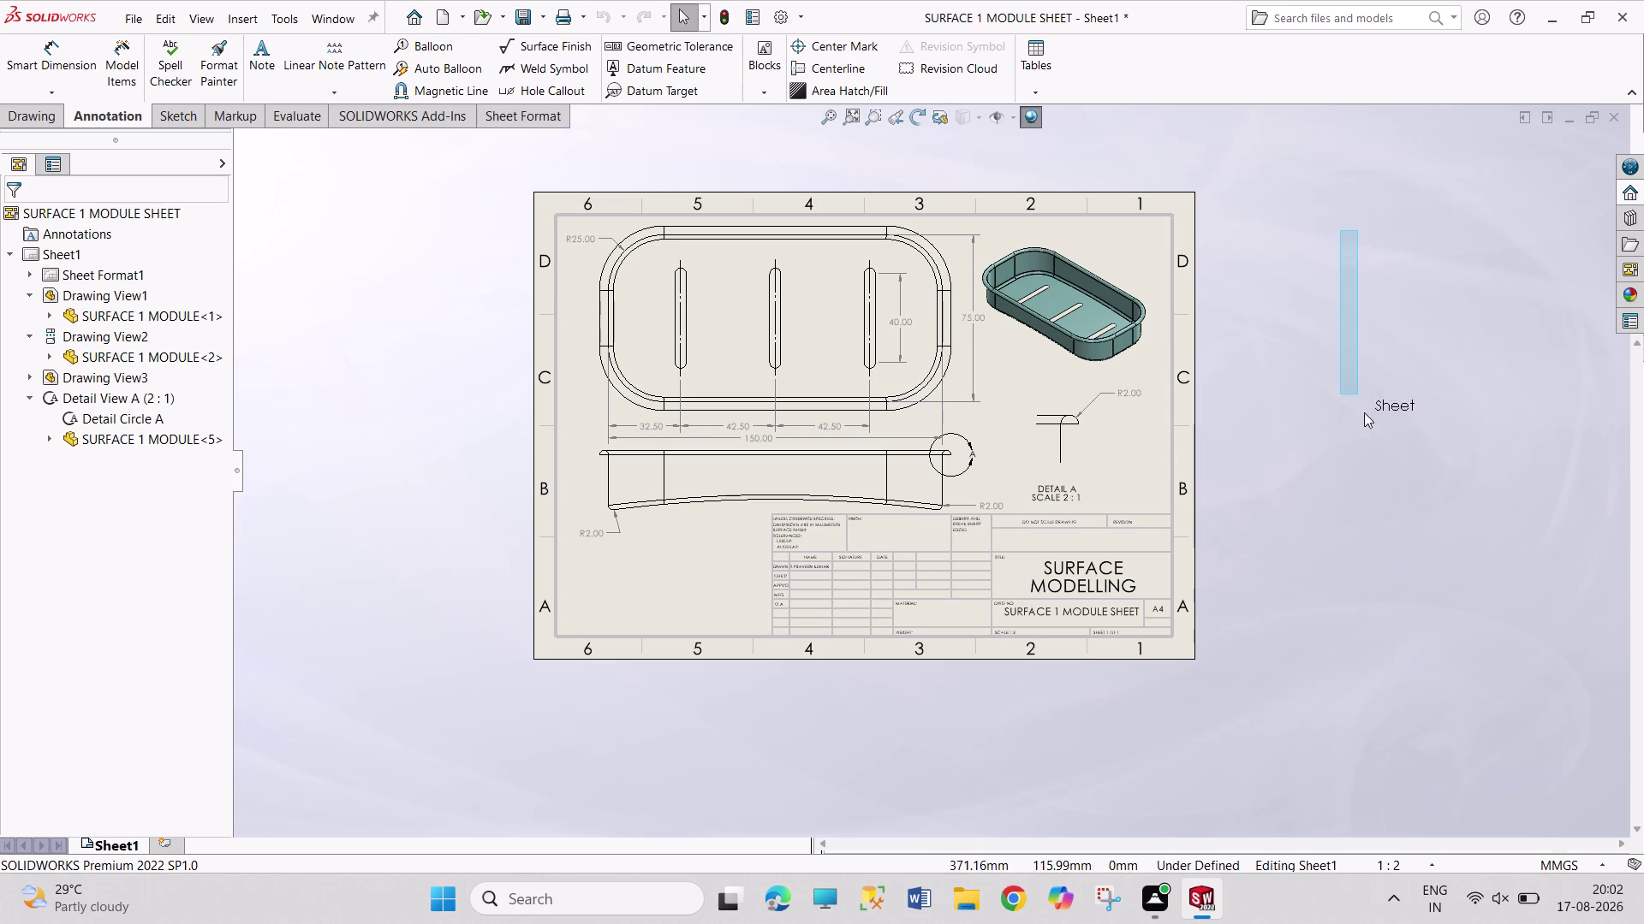
drag(1359, 399, 1501, 501)
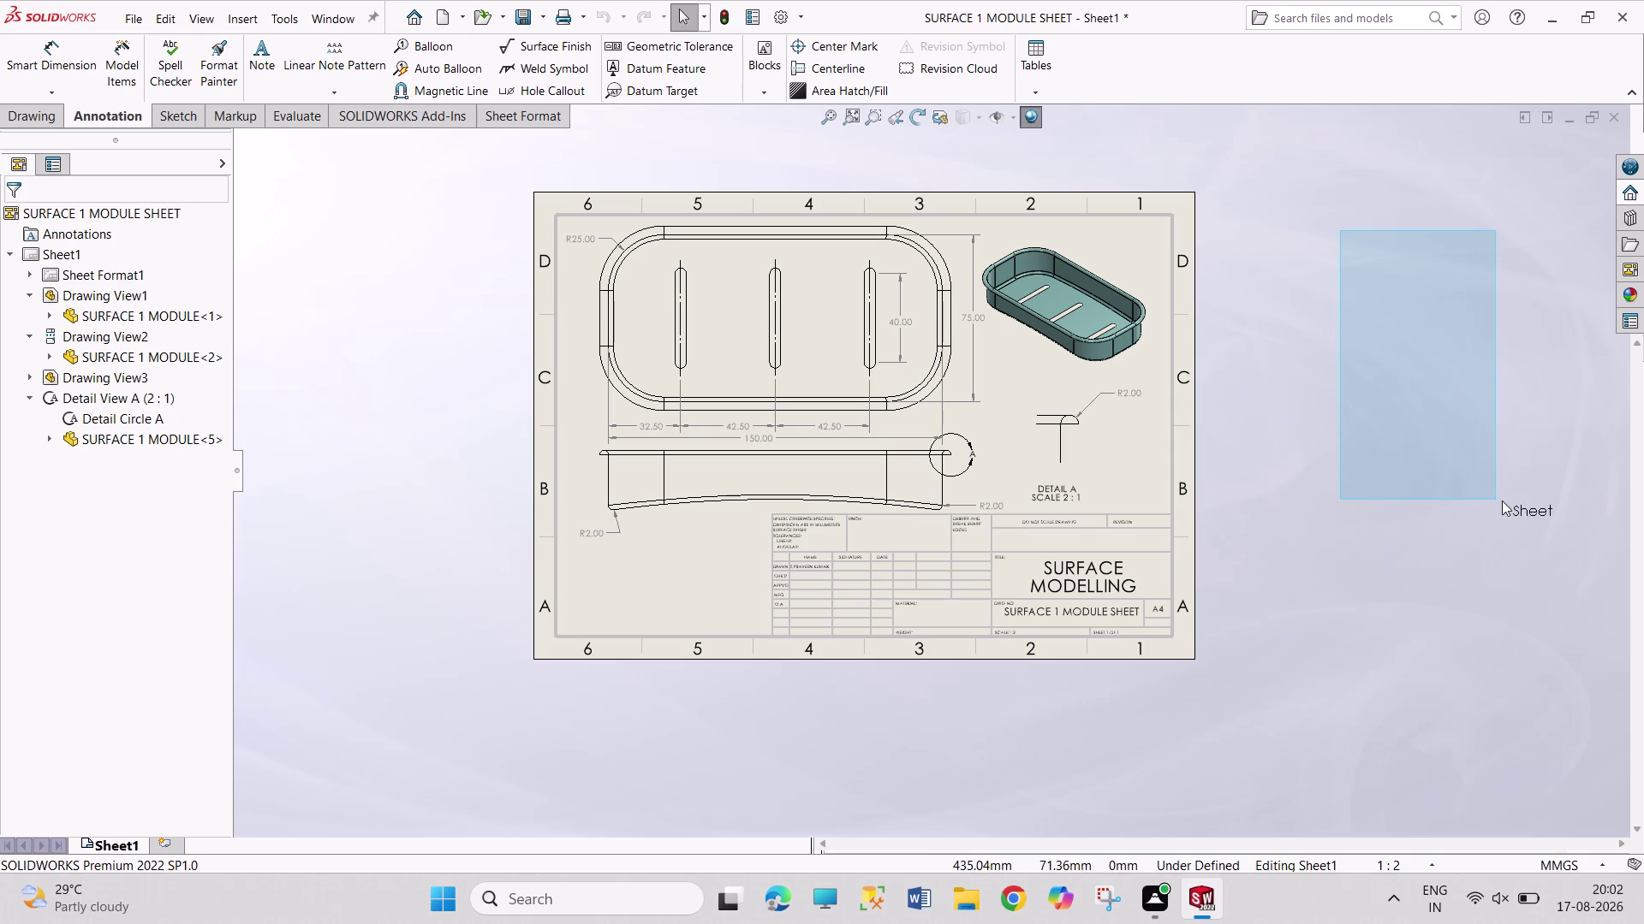
drag(1502, 500, 1502, 504)
drag(1271, 239, 1447, 453)
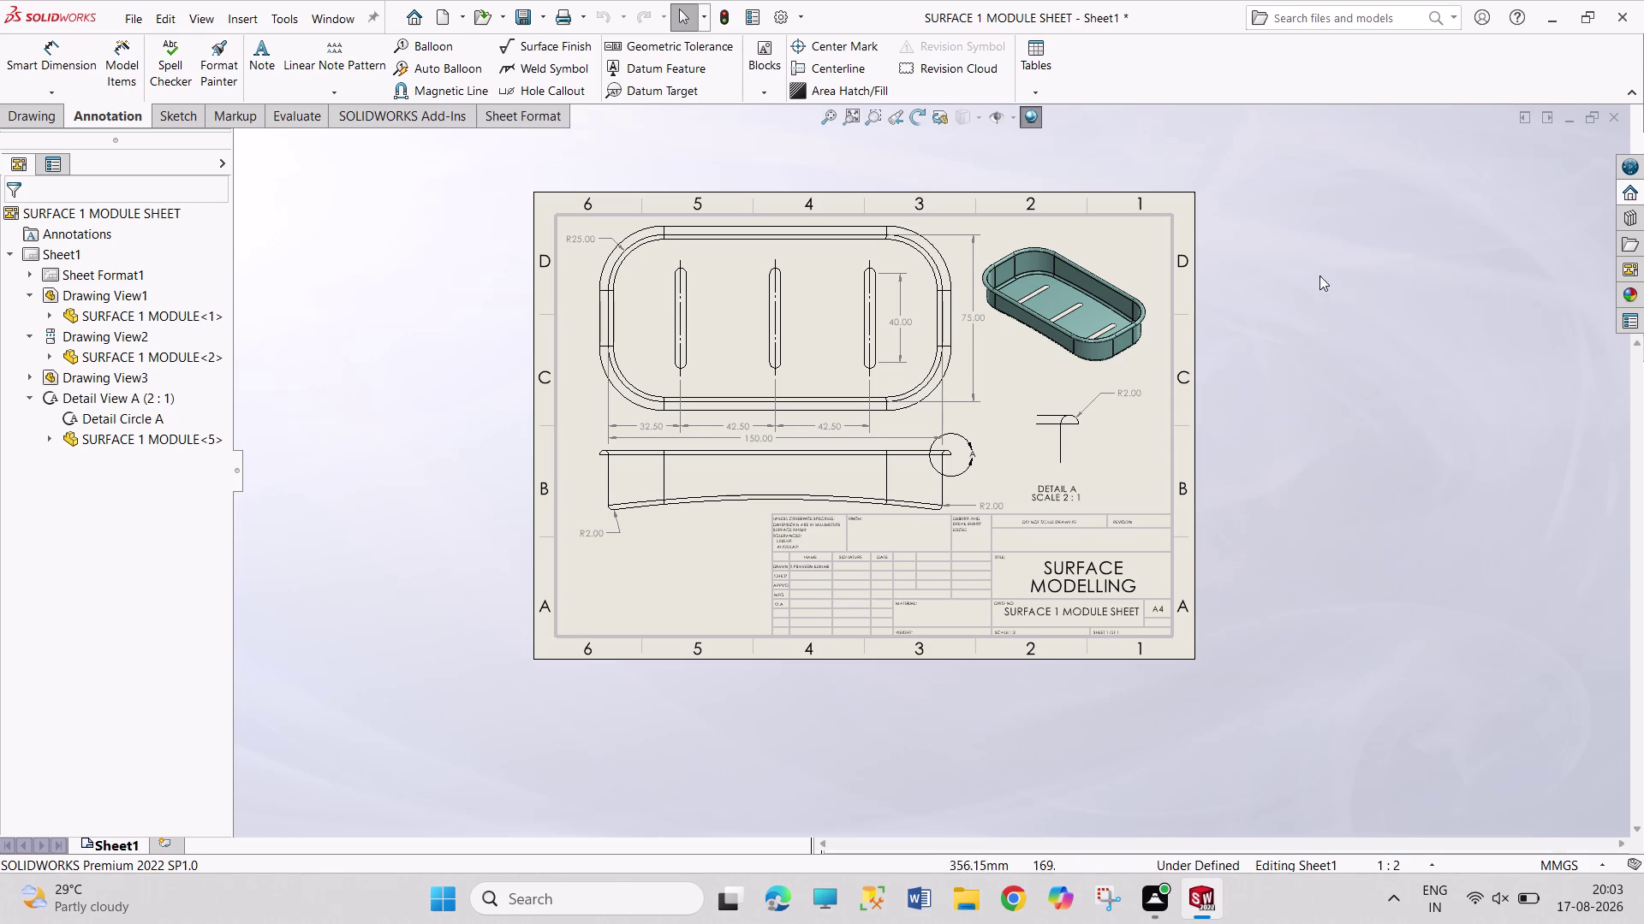
drag(1271, 230, 1481, 454)
Save the SURFACE 1 MODULE SHEET drawing with Ctrl+S, then box-select empty space.
key(ctrl+s)
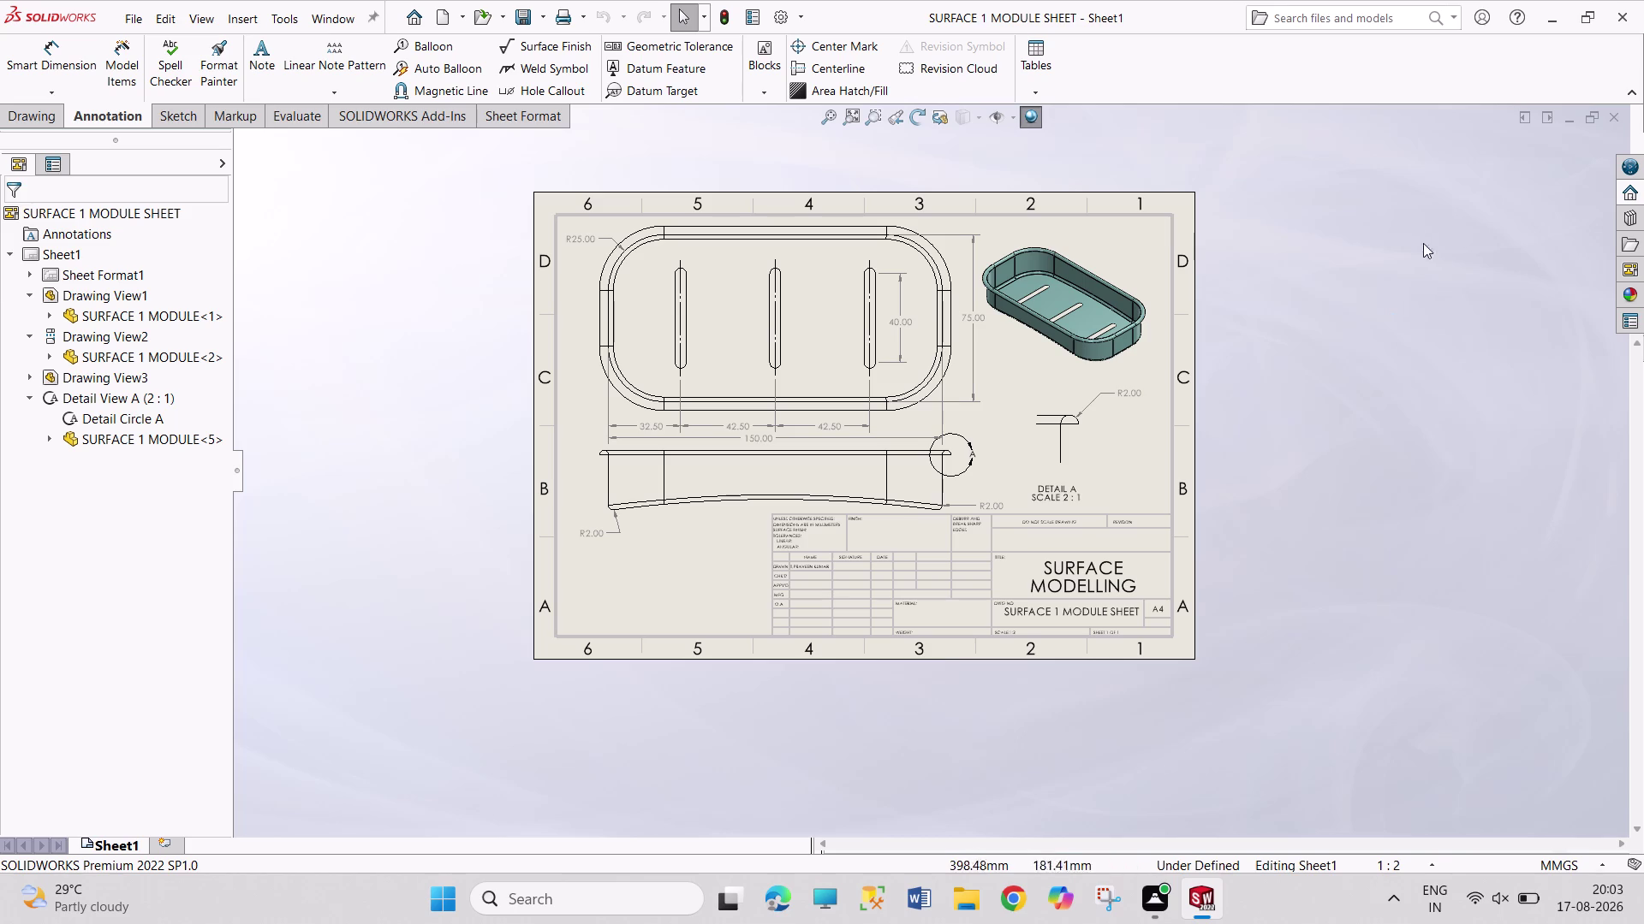
drag(1207, 190, 1248, 655)
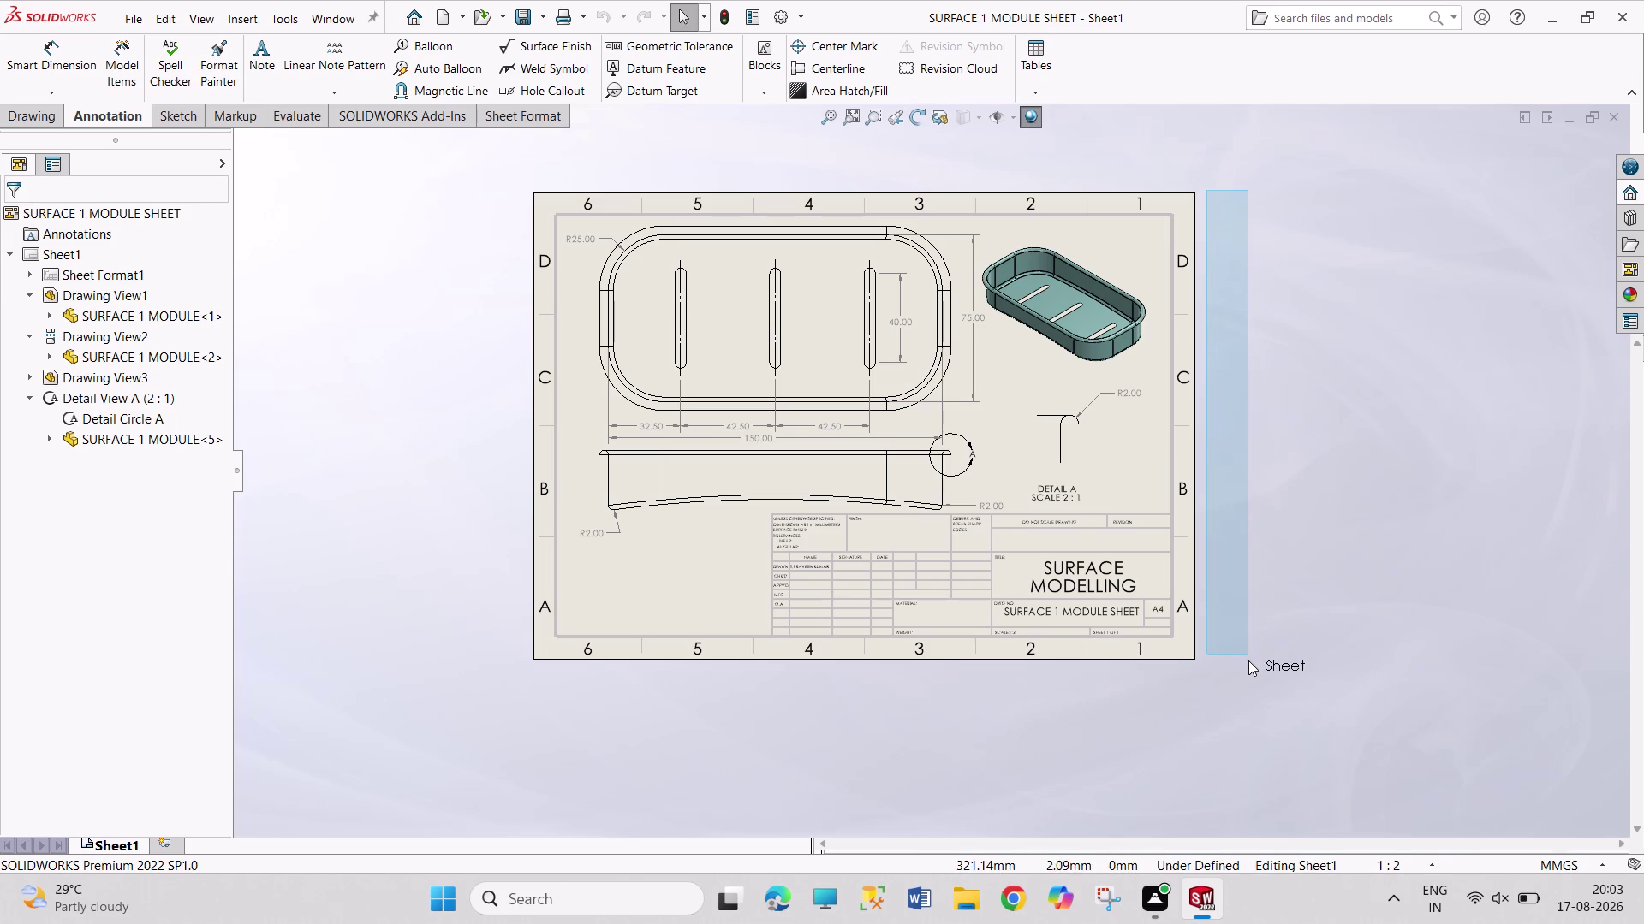
drag(1248, 655, 1251, 666)
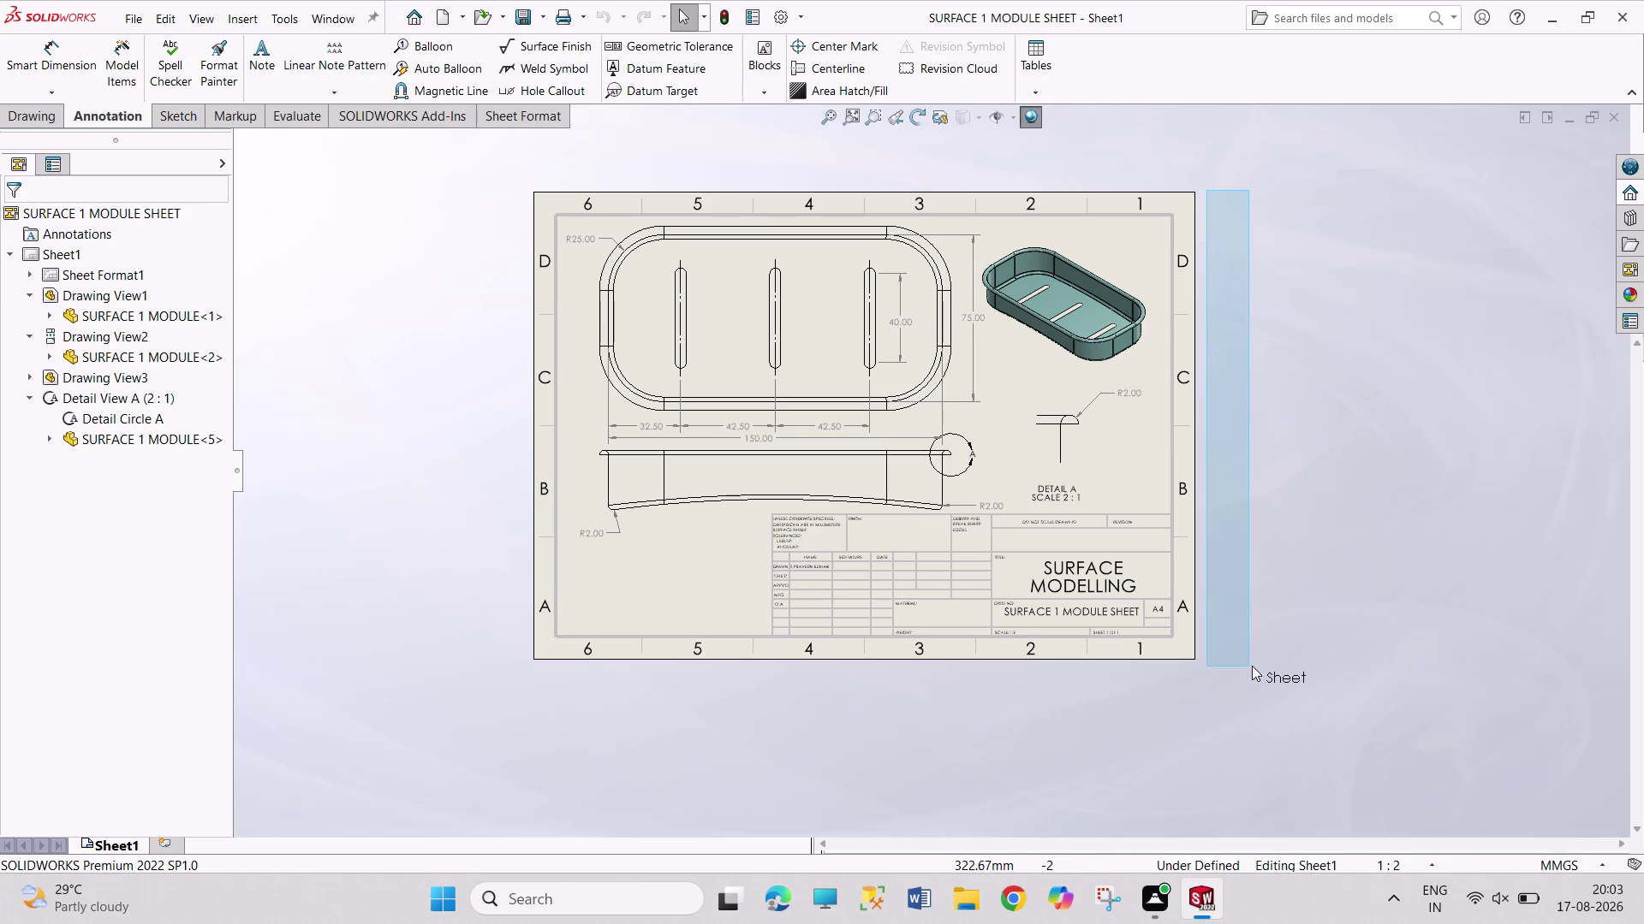
drag(1251, 666, 1382, 661)
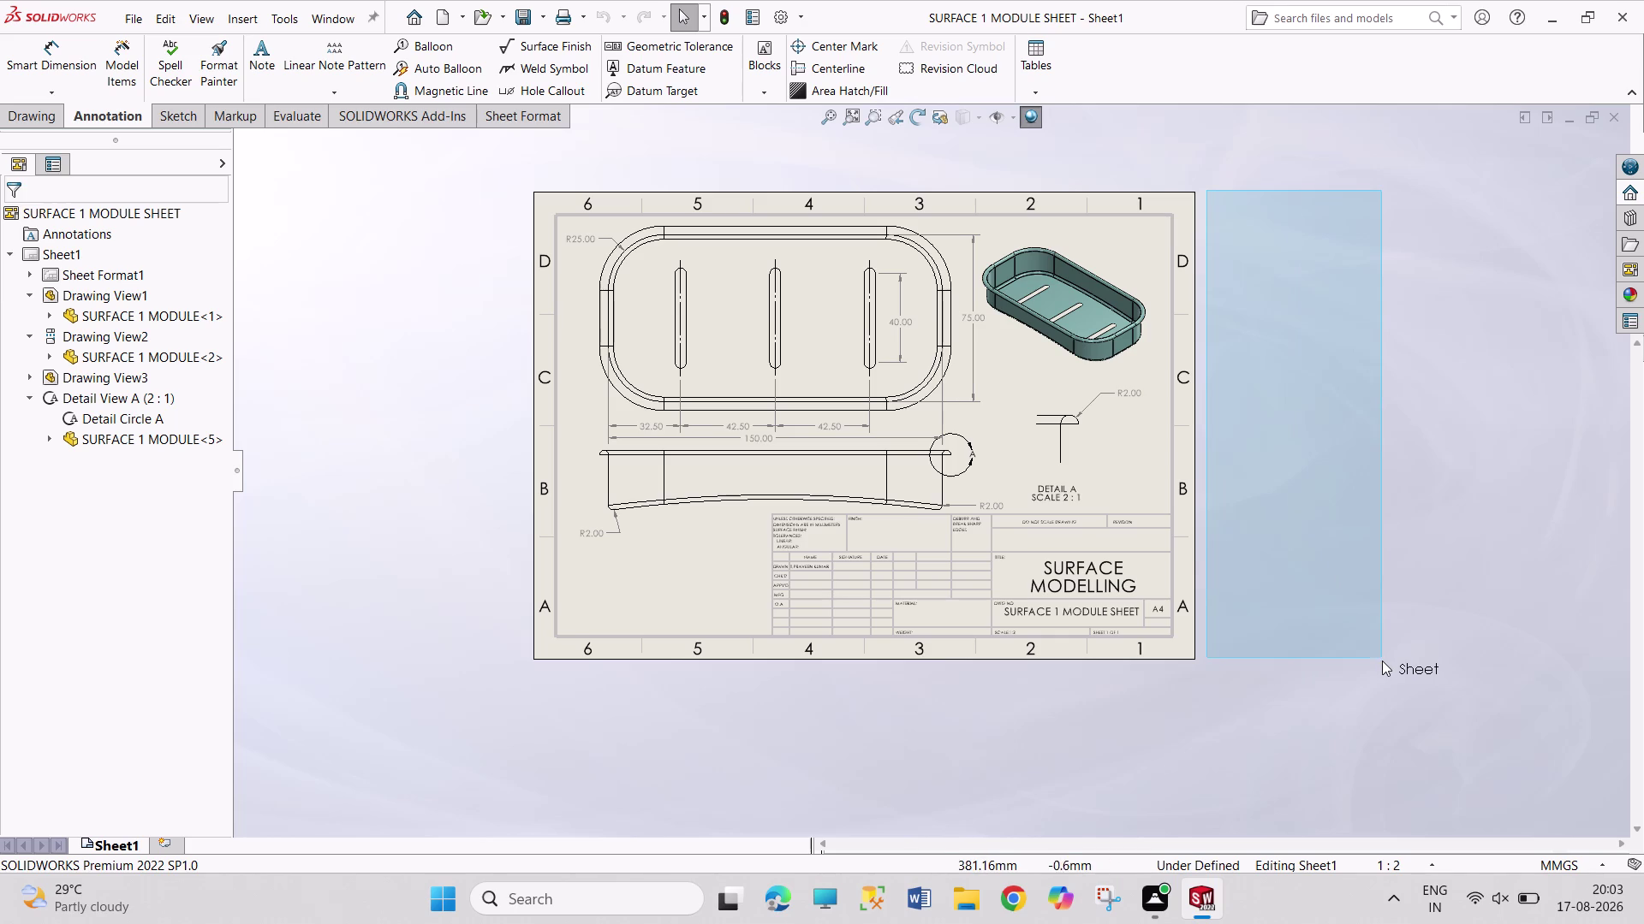
drag(1381, 661, 1387, 660)
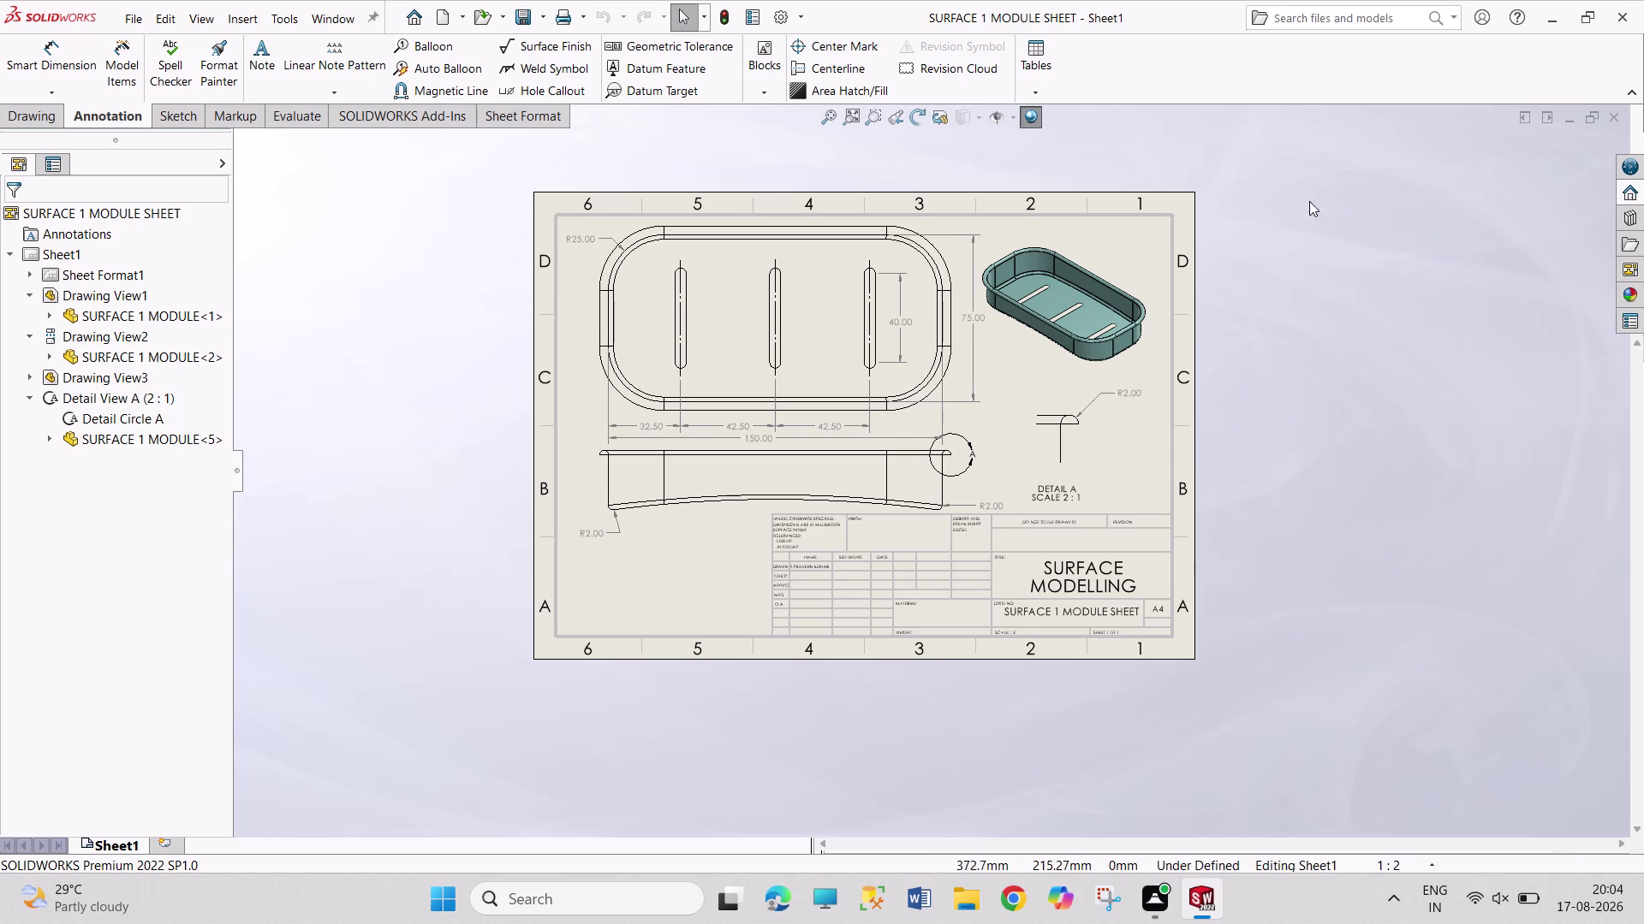
drag(1205, 165, 1213, 218)
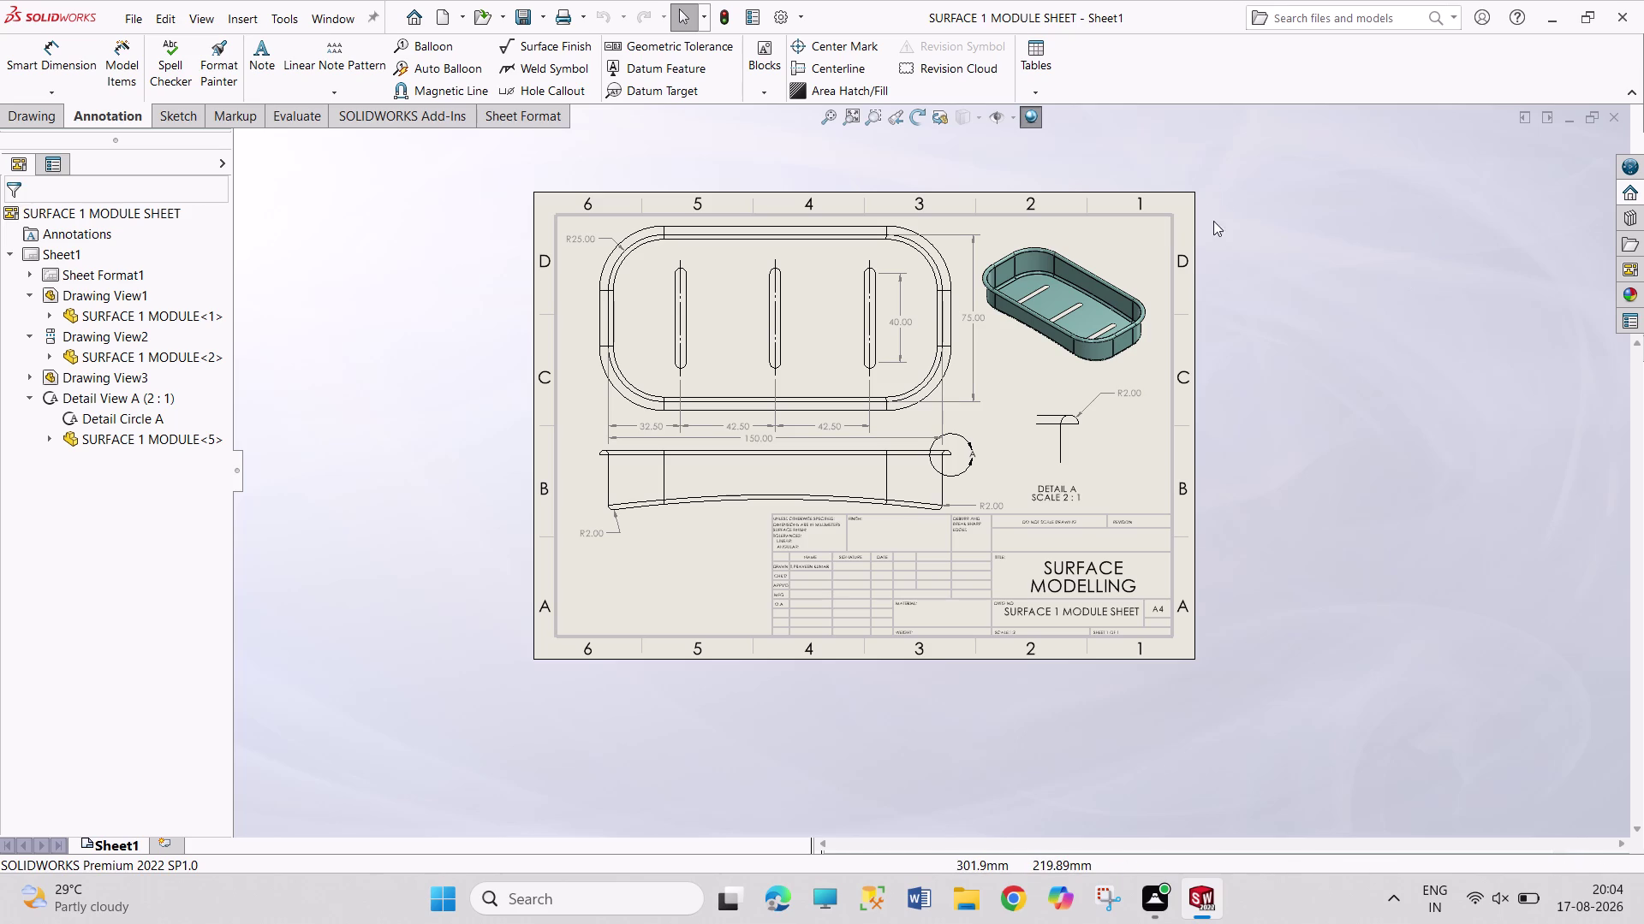
drag(1213, 218, 1286, 478)
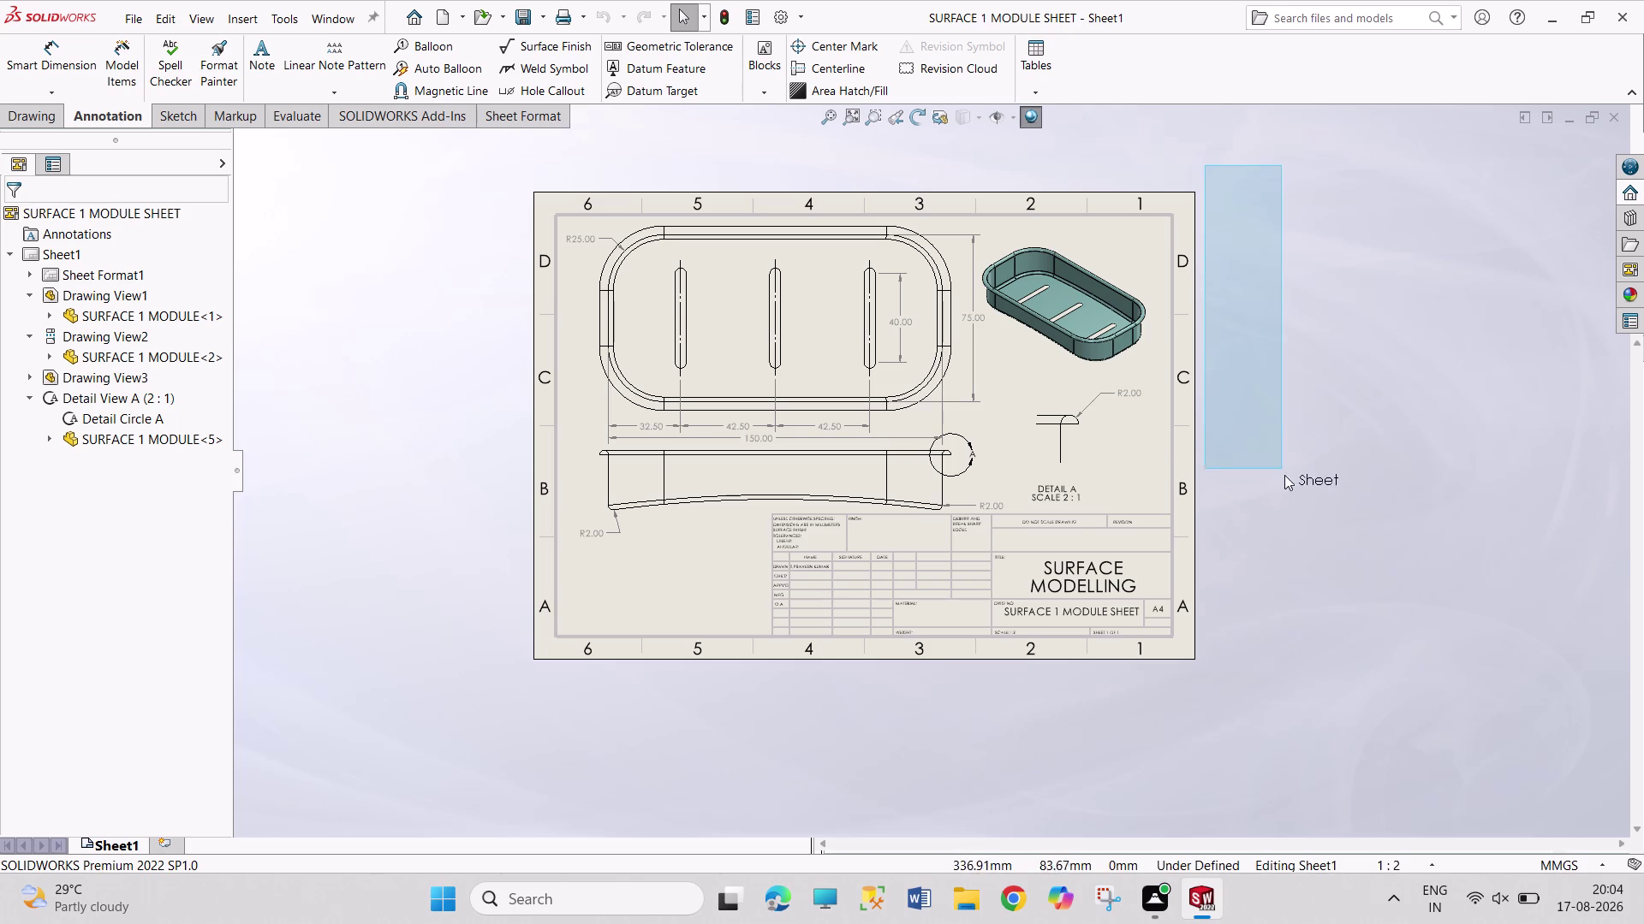
drag(1286, 479, 1287, 691)
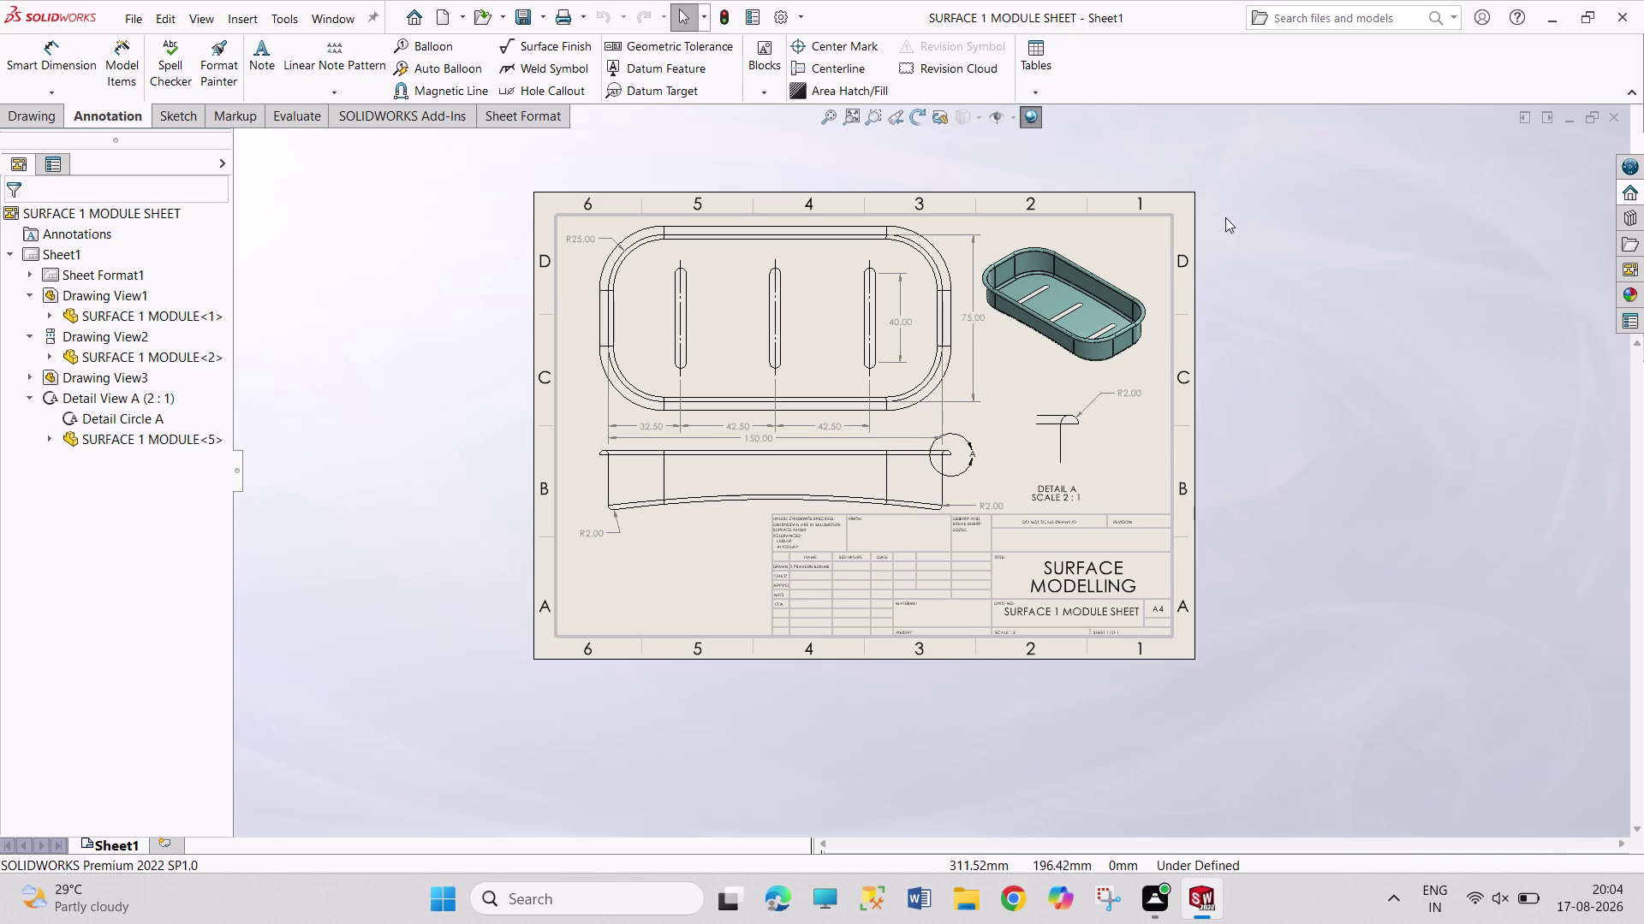
drag(1209, 166, 1282, 594)
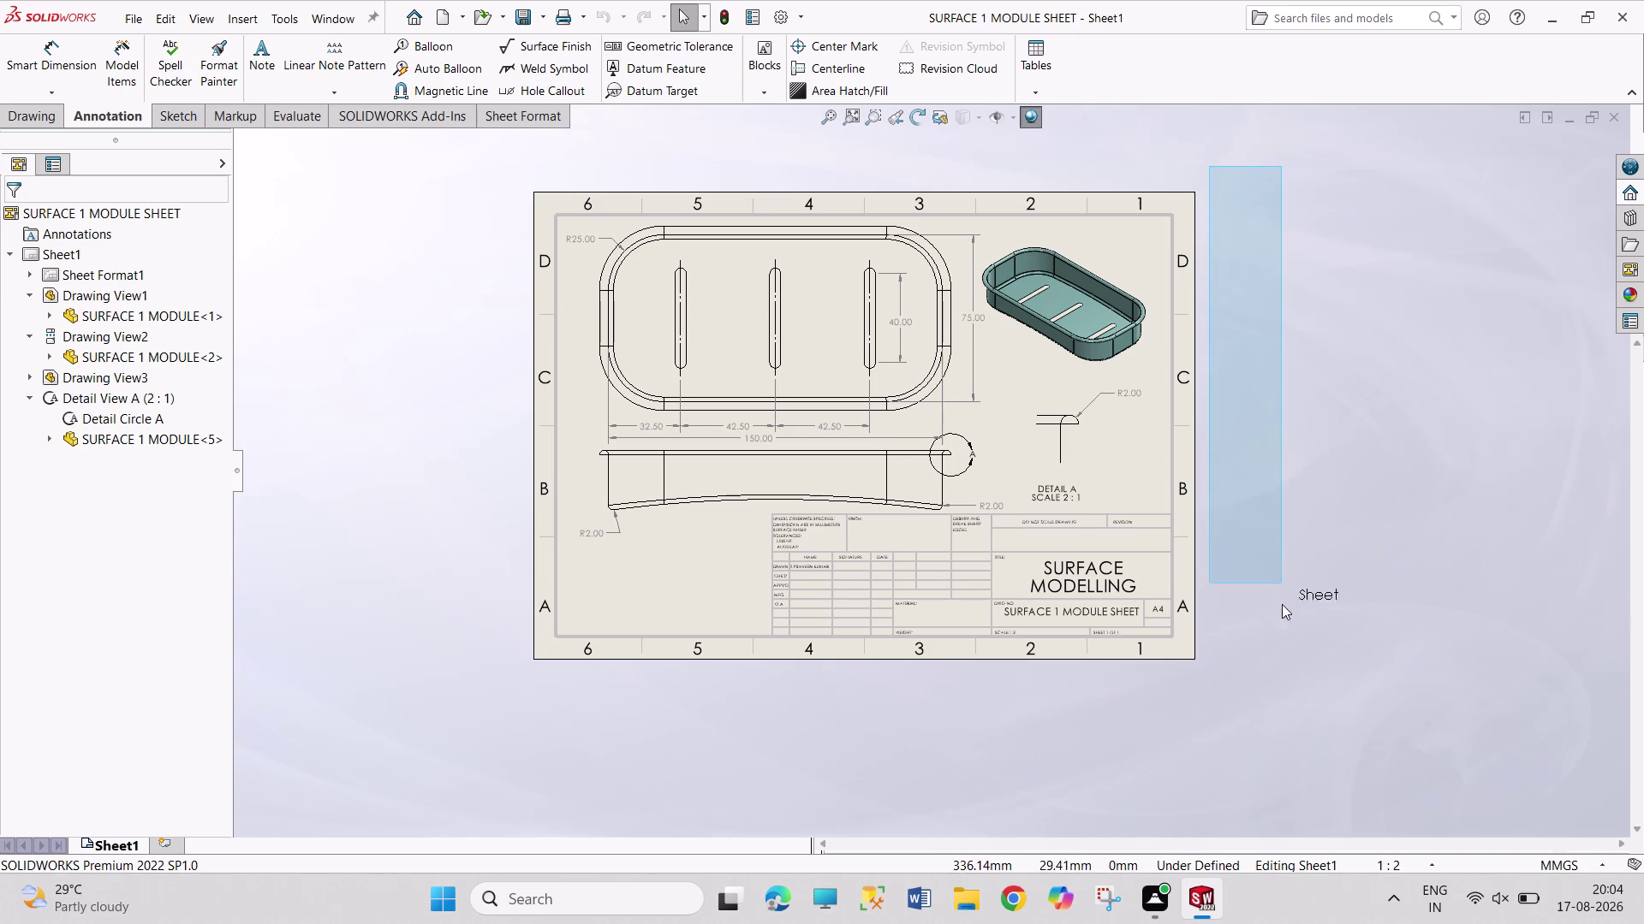
drag(1282, 595, 1291, 698)
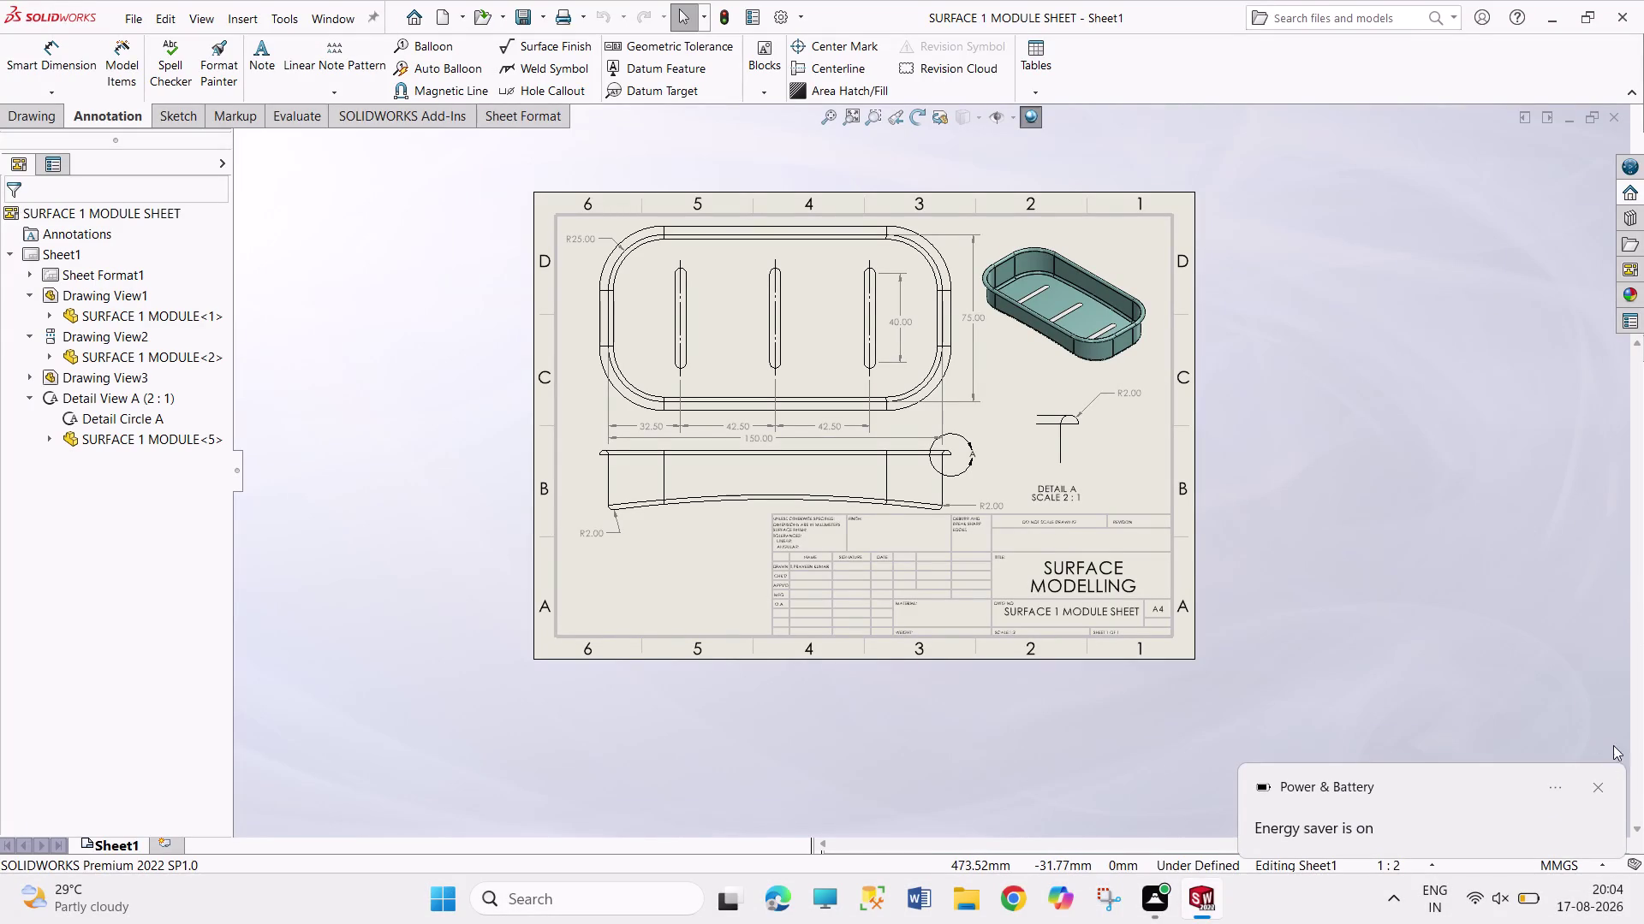
click(1590, 783)
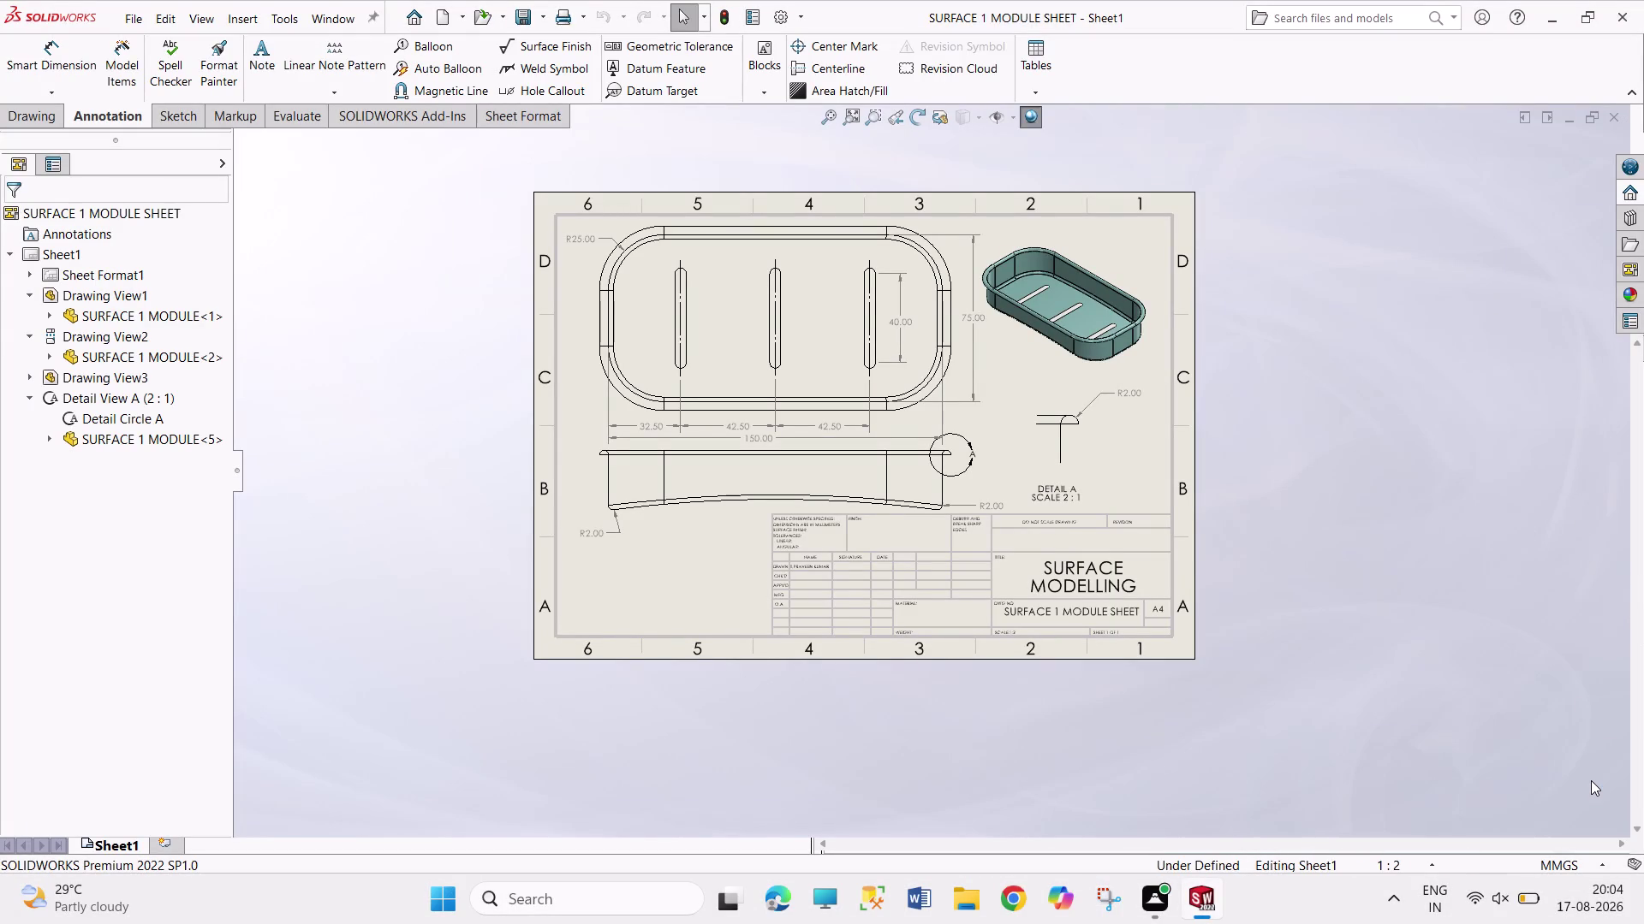